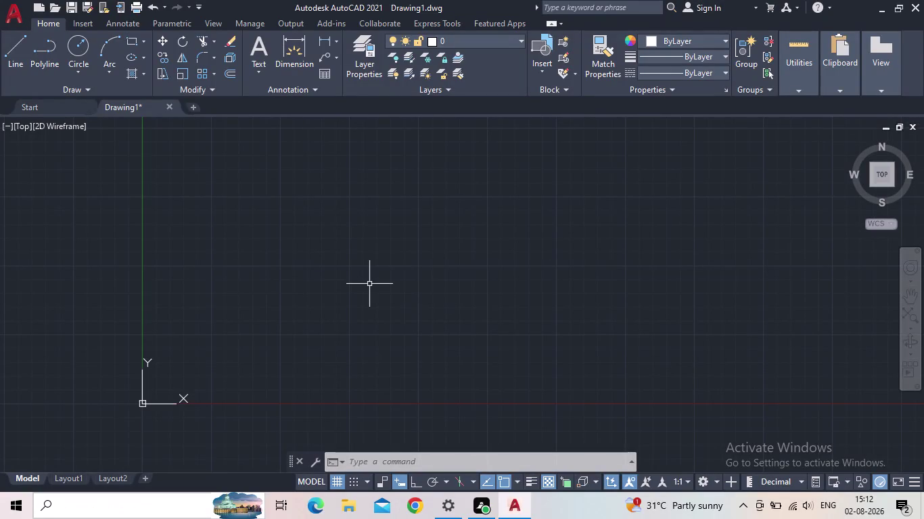
Place a vertical construction line using XL with the Ver option.
text(xl)
key(Return)
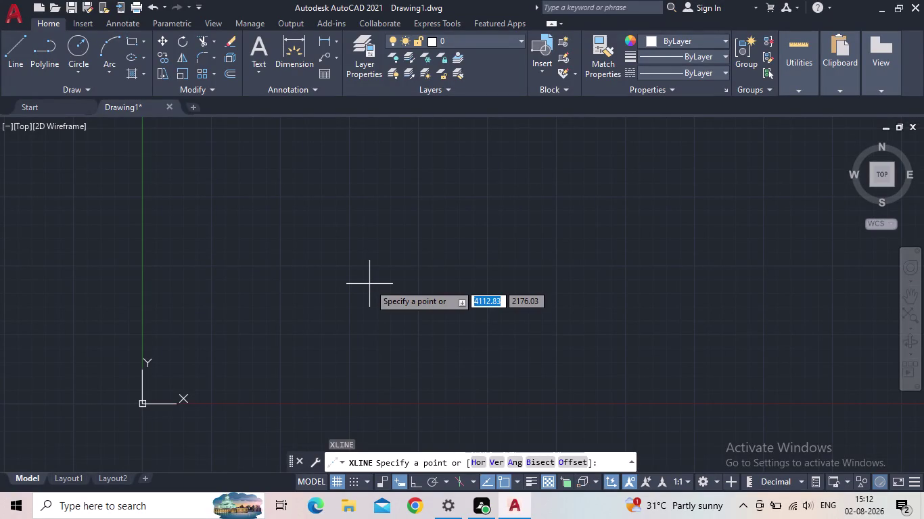
click(492, 461)
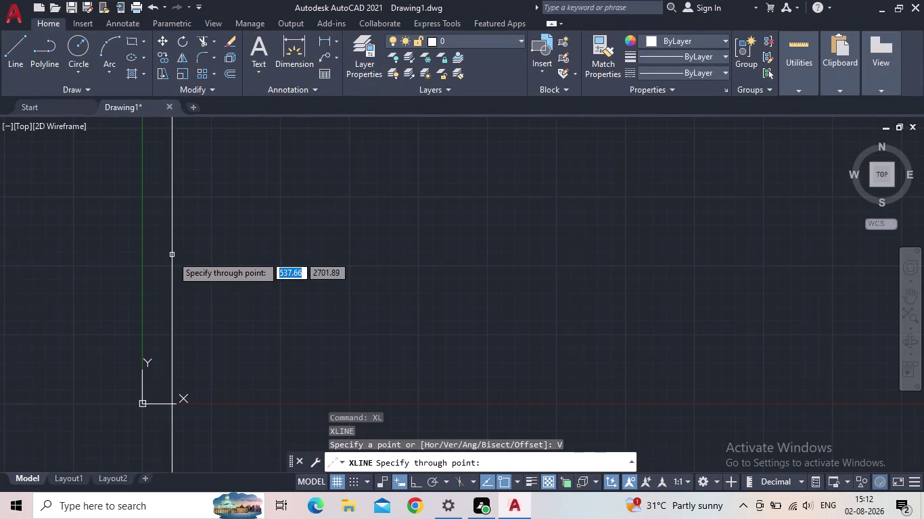
click(277, 251)
scroll(down, 3)
middle_drag(369, 284, 353, 273)
scroll(up, 3)
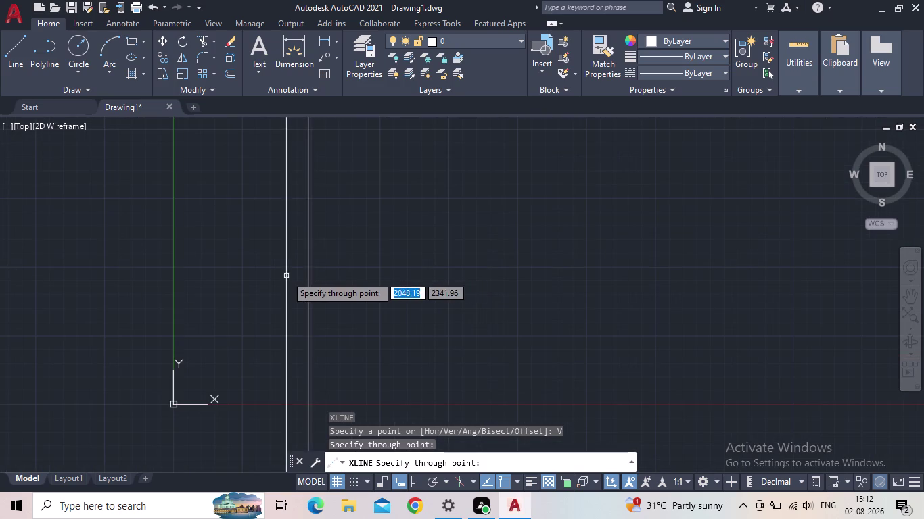
key(Escape)
middle_drag(339, 292, 284, 255)
scroll(up, 3)
middle_drag(268, 261, 274, 290)
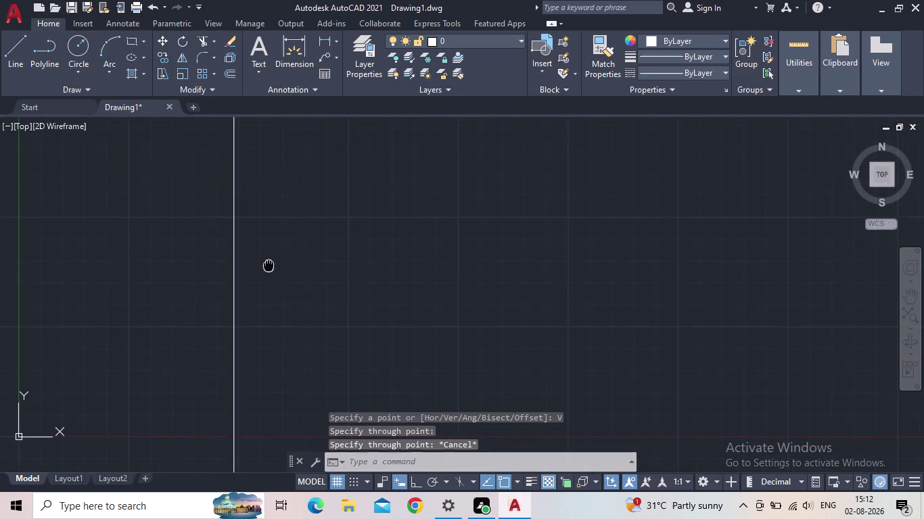
middle_drag(274, 290, 275, 300)
scroll(up, 3)
middle_drag(292, 267, 297, 281)
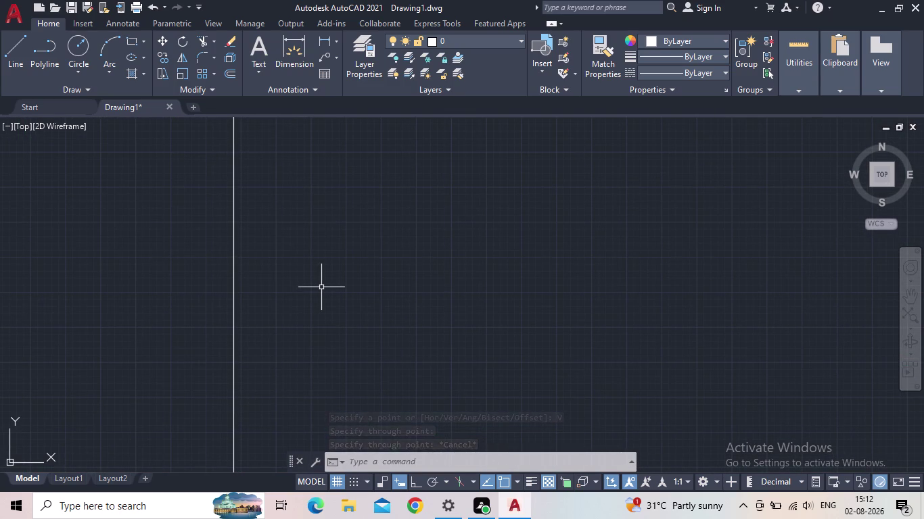
Offset the vertical line 0.30 to create its parallel wall copy.
text(0.30)
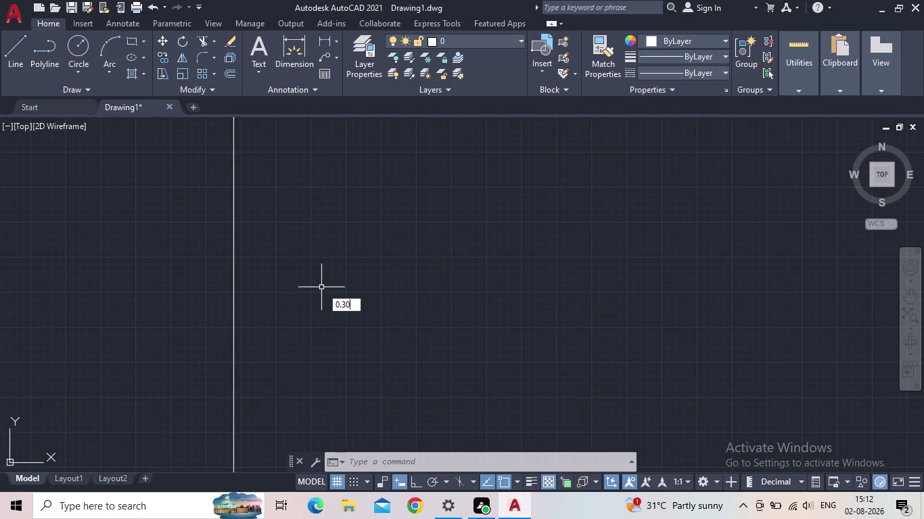
key(Return)
key(Escape)
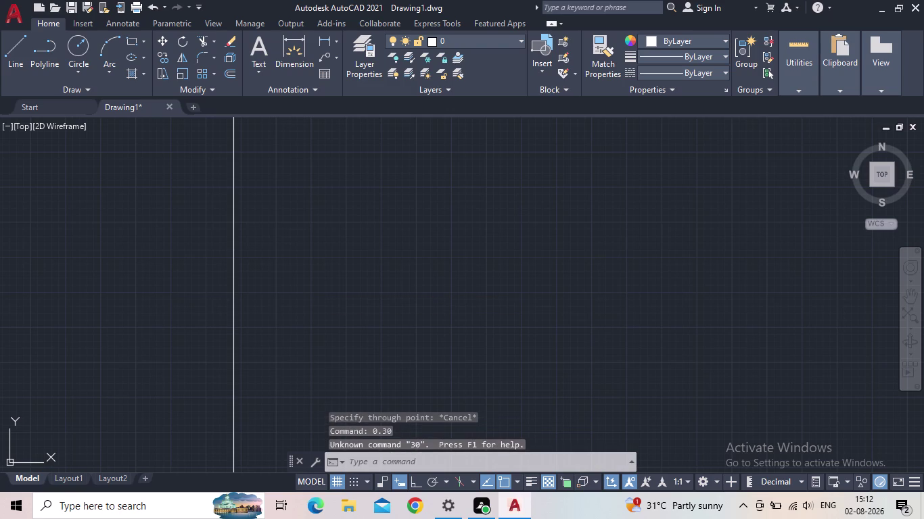
key(o)
key(Return)
text(0.30)
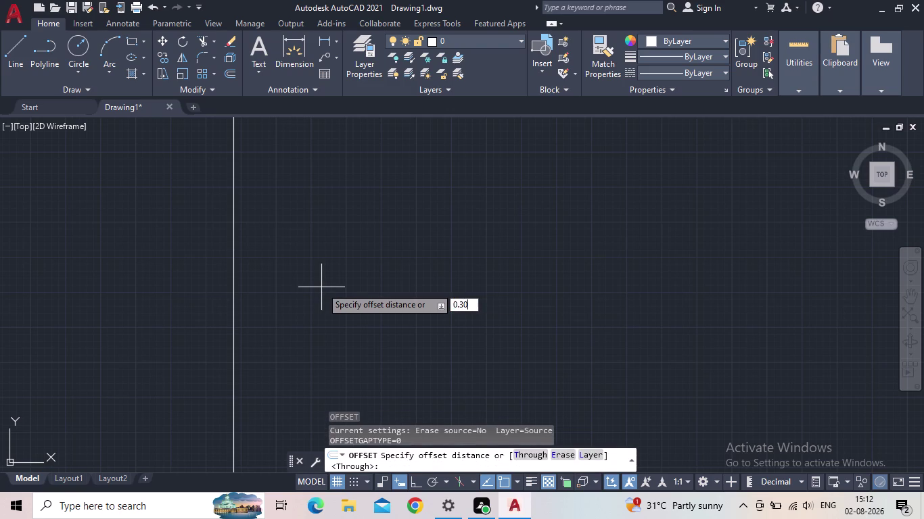
key(Return)
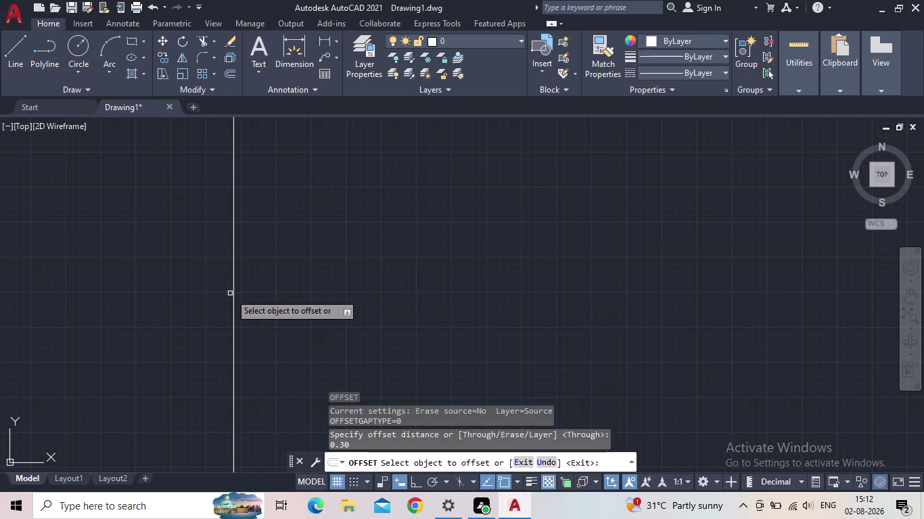
click(237, 291)
click(235, 292)
click(288, 276)
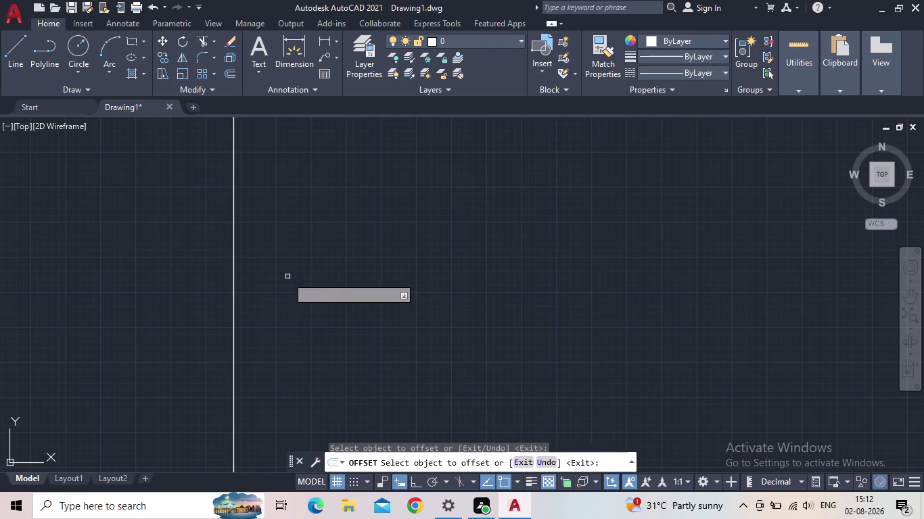
scroll(up, 3)
scroll(up, 3)
scroll(up, 3)
scroll(up, 3)
middle_drag(317, 312, 301, 214)
scroll(up, 3)
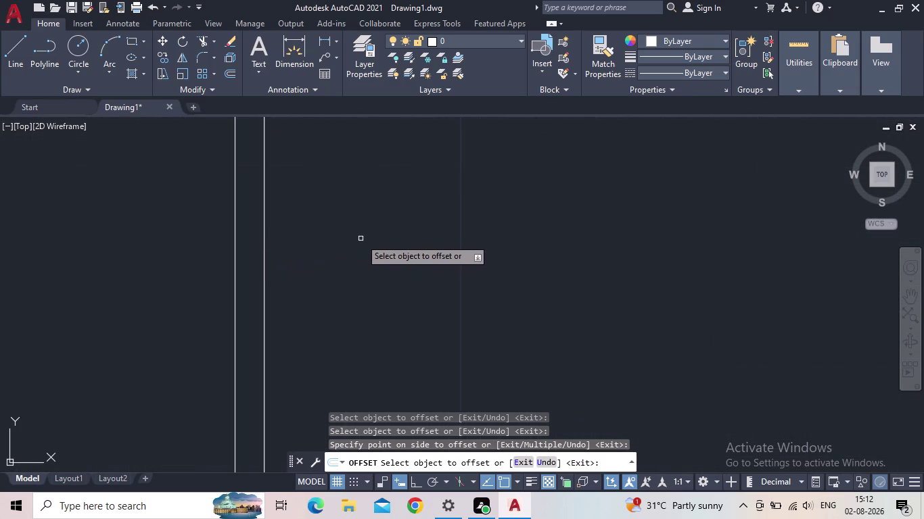
middle_click(434, 233)
scroll(down, 3)
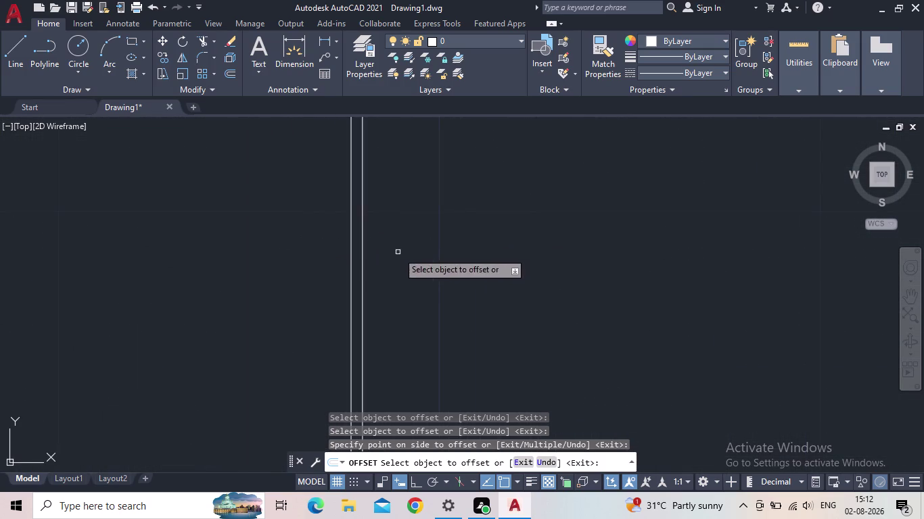
middle_drag(398, 253, 305, 251)
scroll(down, 3)
middle_drag(307, 254, 243, 241)
key(Escape)
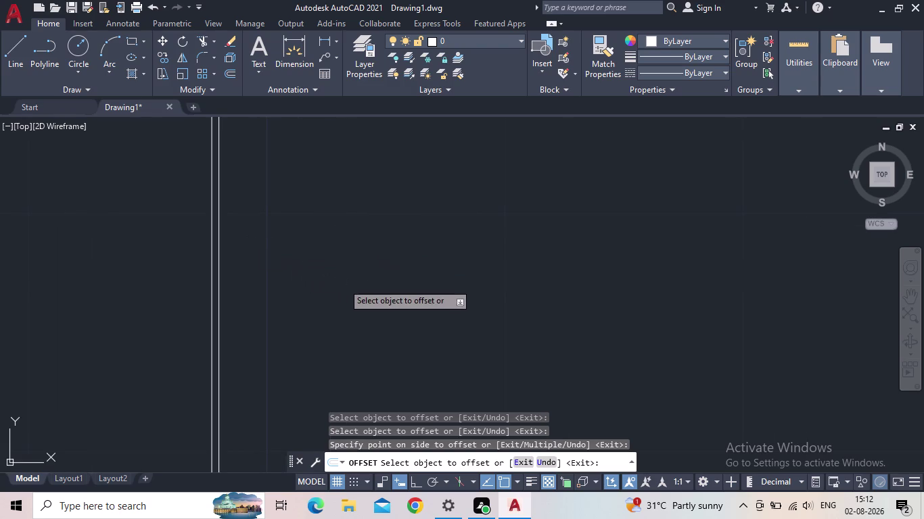
Place a horizontal construction line using XL with the Hor option.
text(xl)
key(Return)
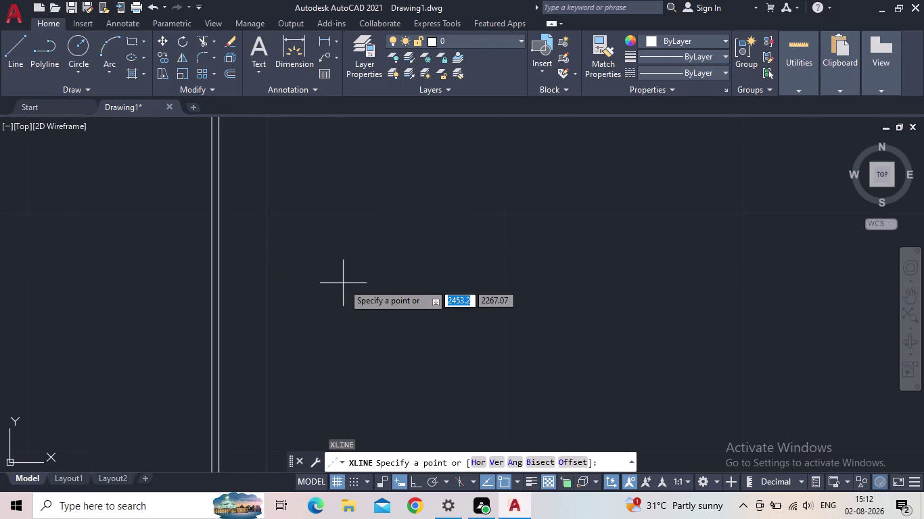
click(474, 459)
click(222, 336)
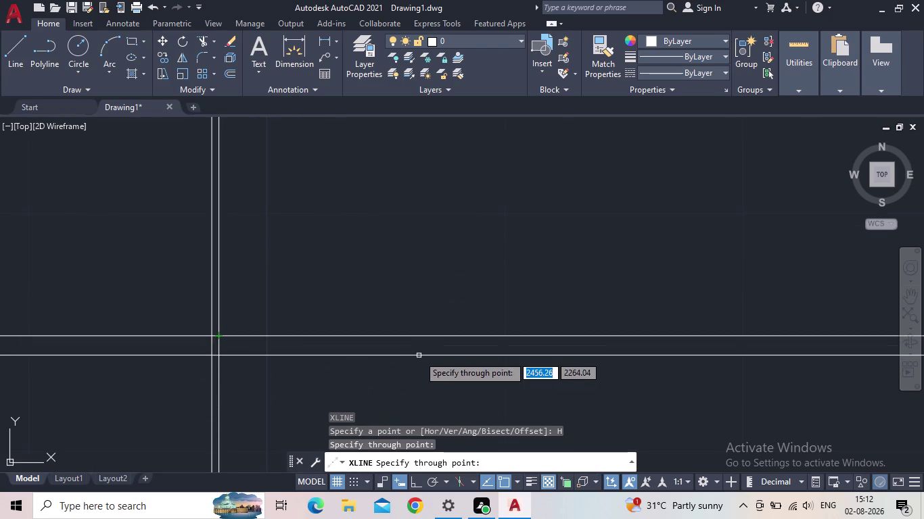
key(Escape)
Offset the horizontal line 0.30 to form a double horizontal wall.
key(o)
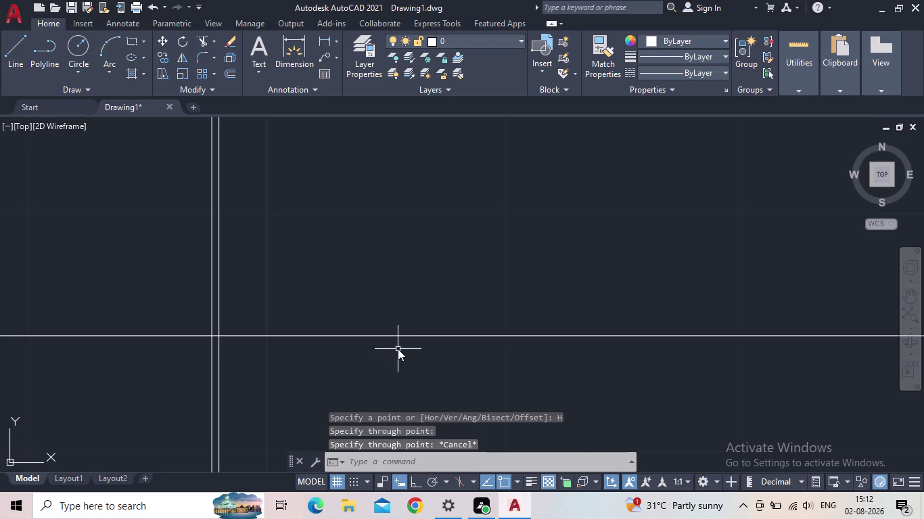
key(Return)
text(0.)
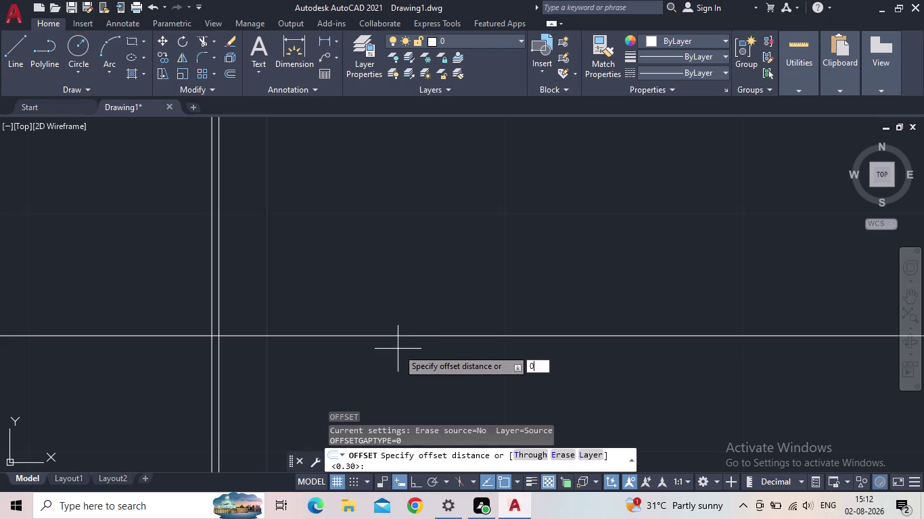
text(30)
key(Return)
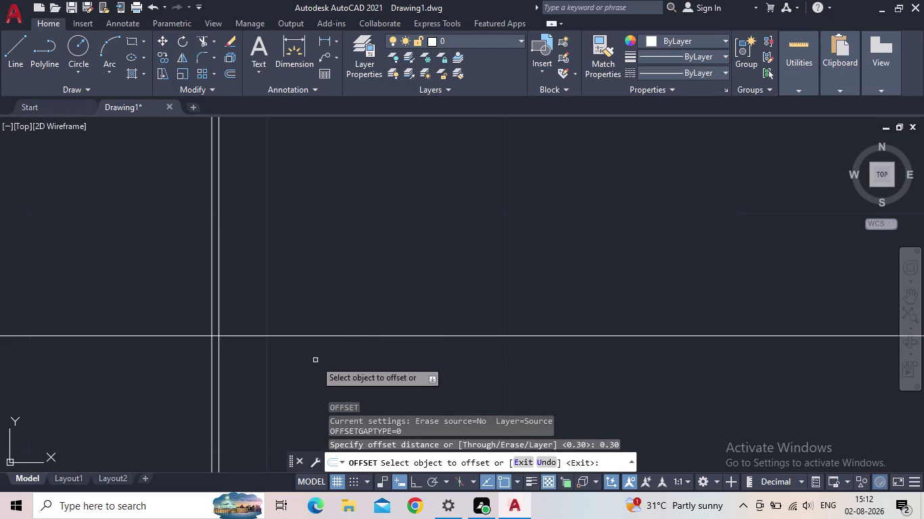
click(292, 337)
click(303, 293)
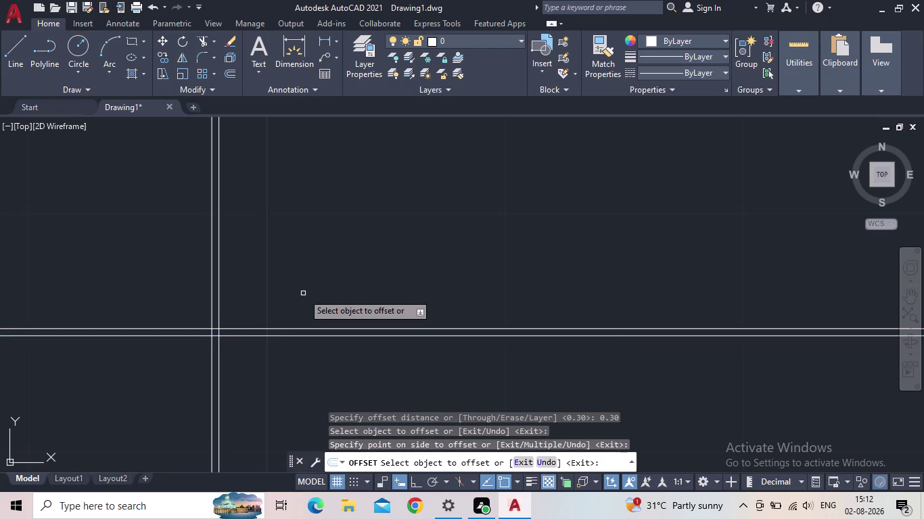
key(Escape)
middle_click(315, 300)
Trim the overhanging ends of the crossing double lines with a fence drag.
key(t)
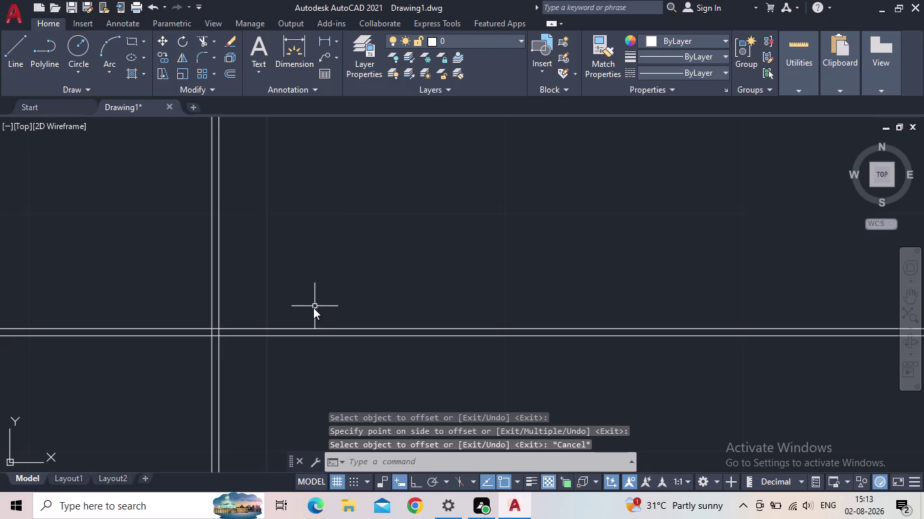
key(r)
key(space)
drag(257, 414, 137, 305)
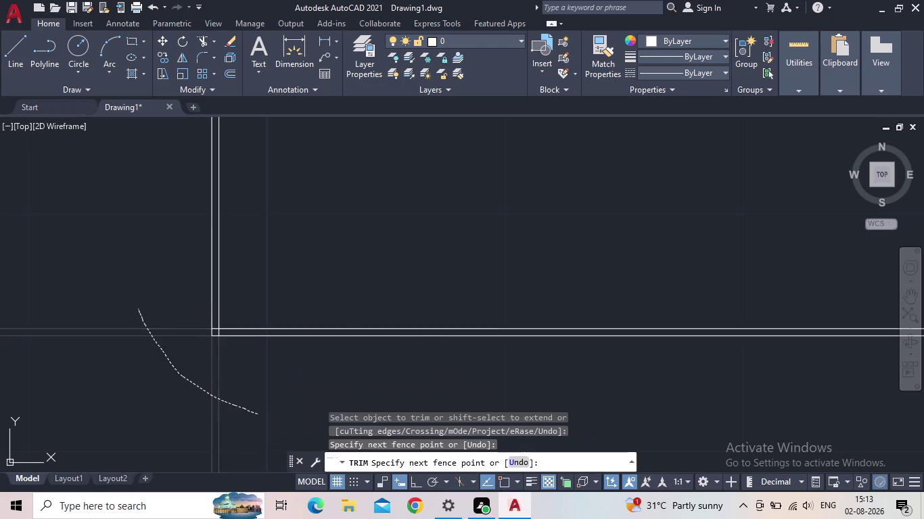
scroll(down, 3)
middle_drag(173, 333, 137, 394)
key(Escape)
scroll(up, 3)
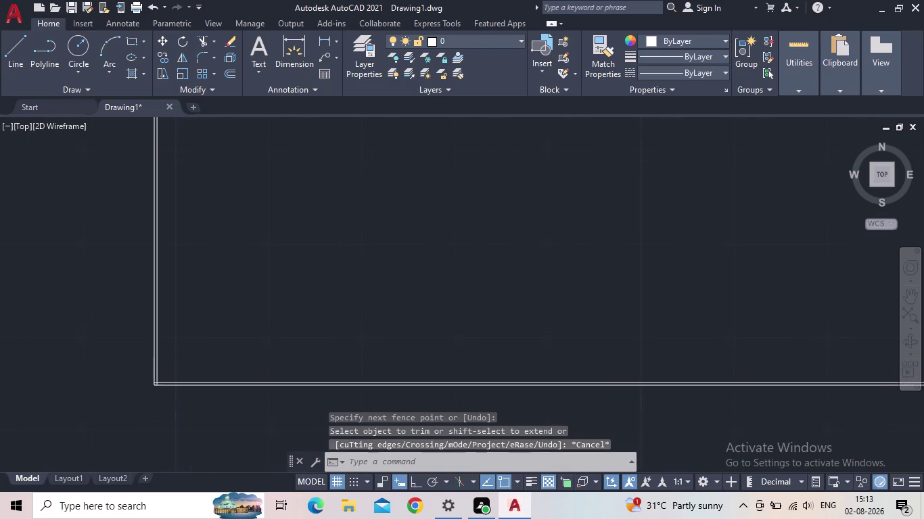
scroll(up, 3)
scroll(up, 3)
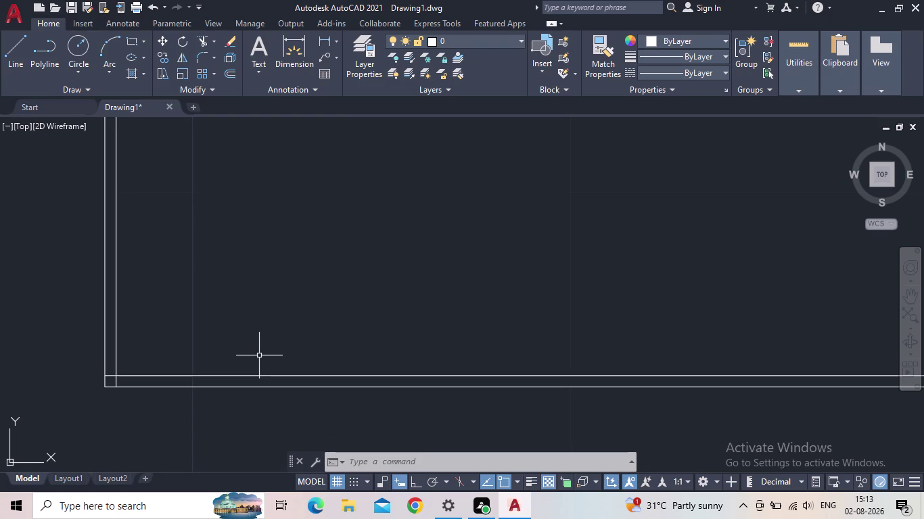
Offset the inner vertical wall line 3 units to the right.
middle_drag(147, 331, 130, 339)
key(o)
key(Return)
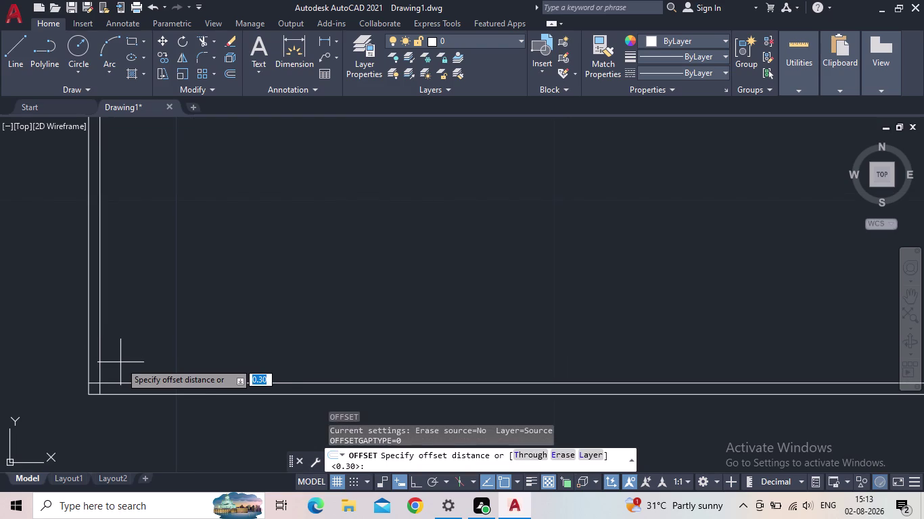
key(3)
key(Return)
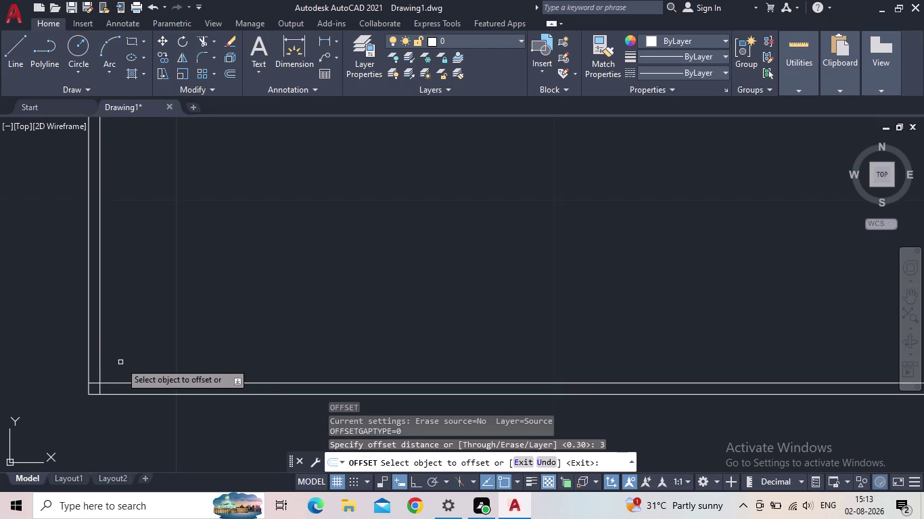
click(101, 347)
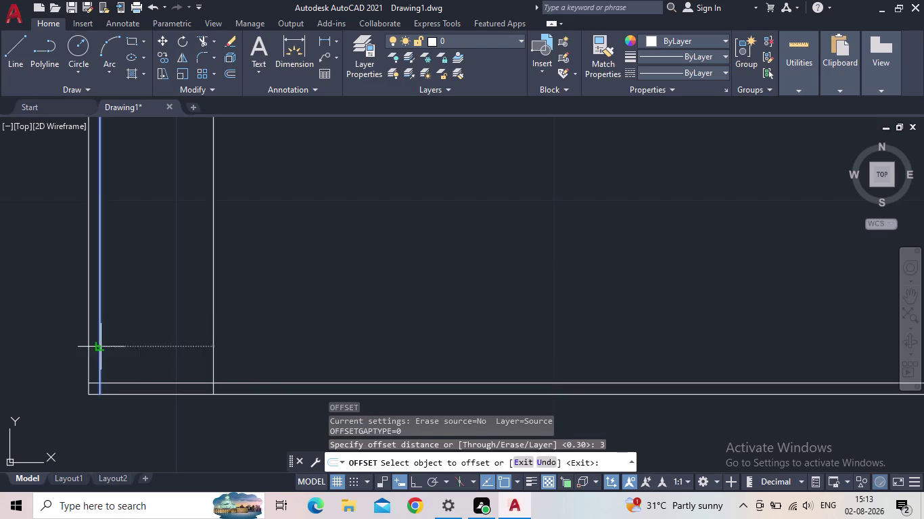
click(260, 341)
key(Escape)
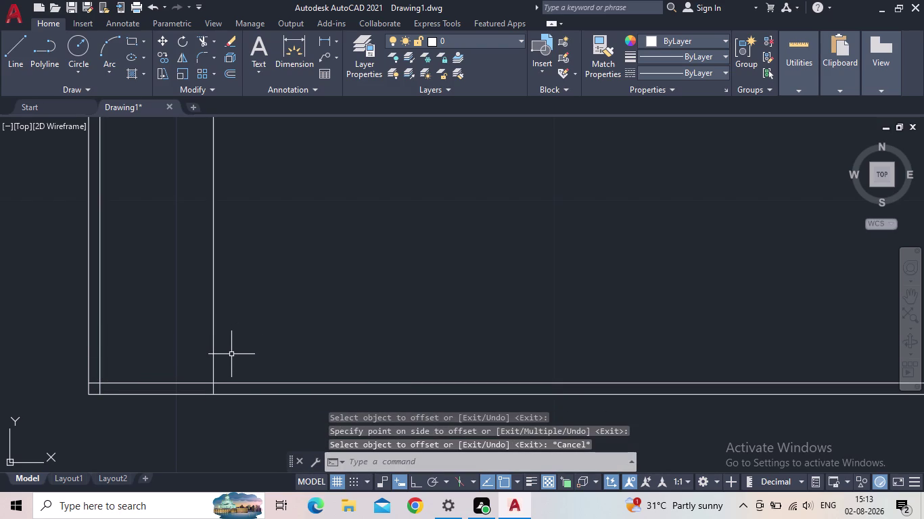
Offset the new vertical line 0.20 to the right to form a thin partition.
key(o)
key(Return)
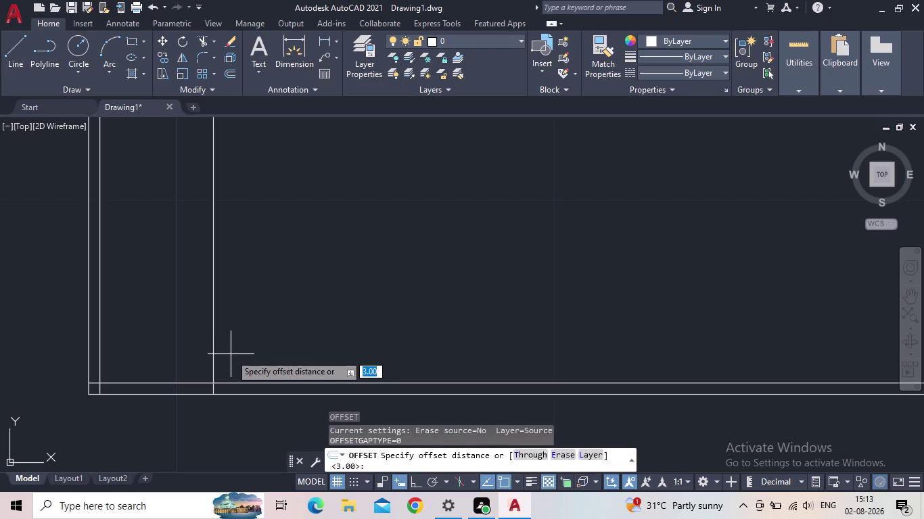
text(0.20)
key(Return)
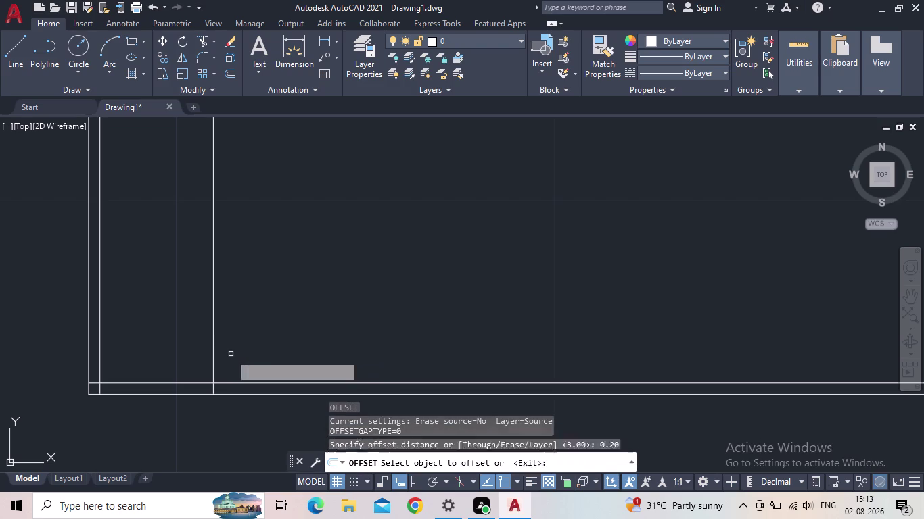
click(214, 337)
click(246, 333)
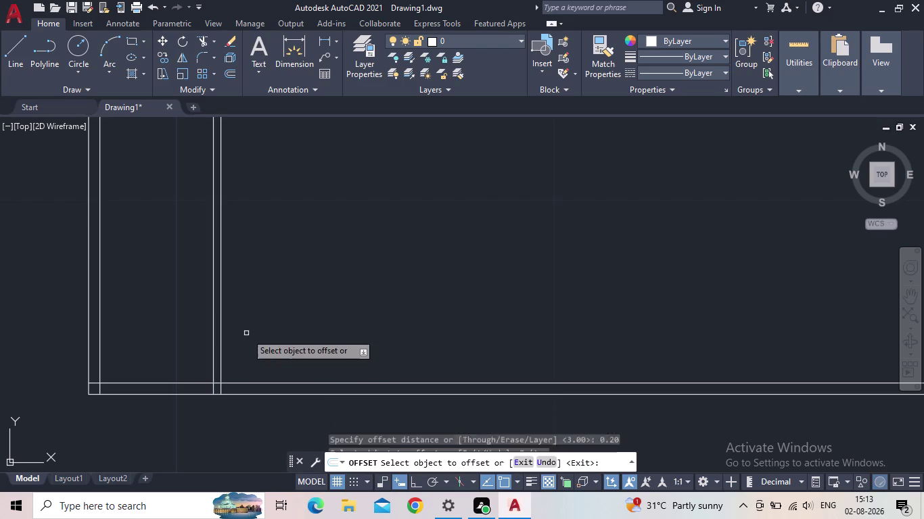
key(Escape)
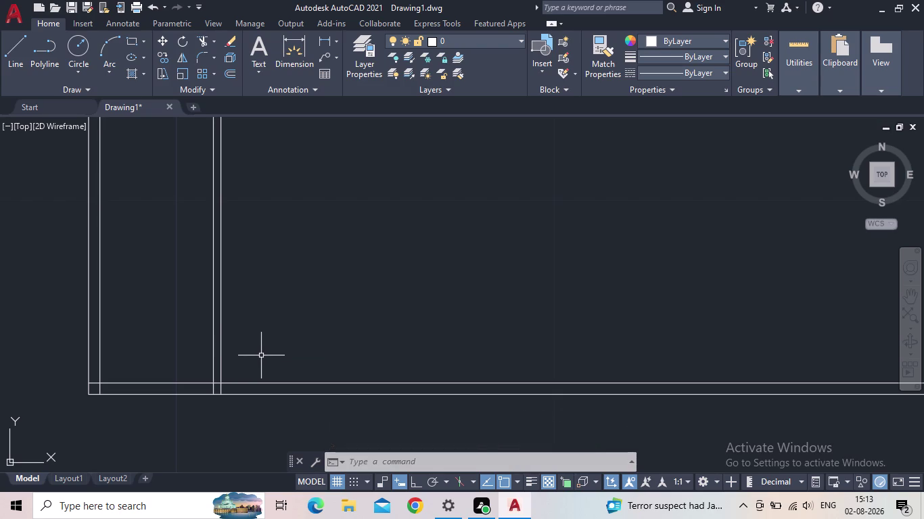
Click near the thin partition and restart OFFSET, awaiting a new distance.
double_click(261, 356)
click(266, 353)
key(o)
key(Return)
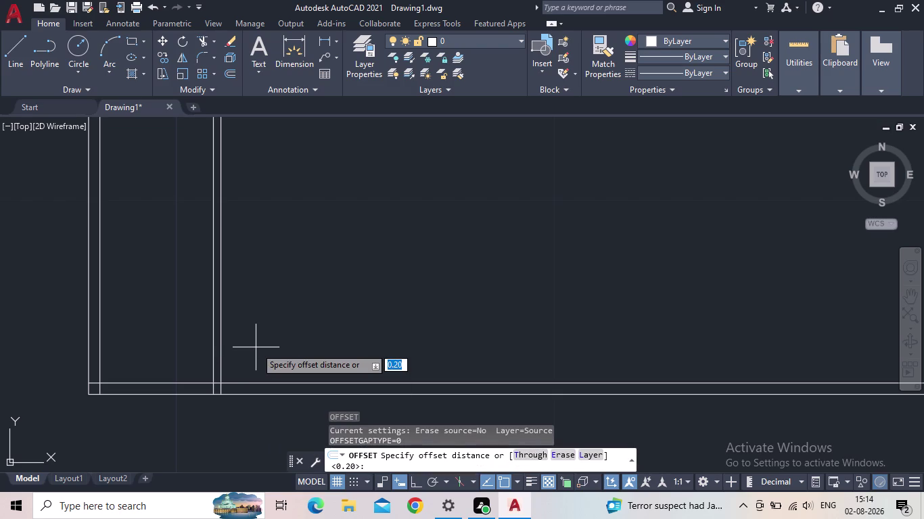
Offset a wall line 2.2 to the right, then copy that line 0.20 further right.
text(2.2)
key(Return)
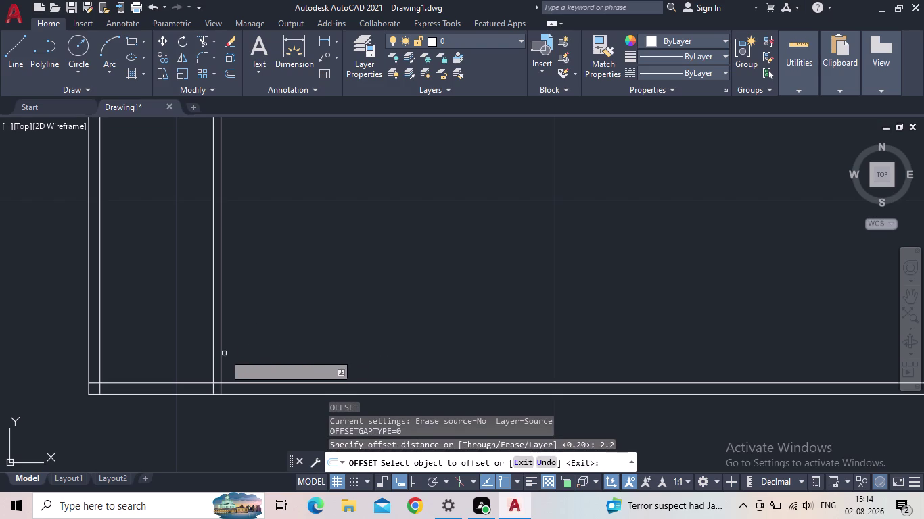
click(221, 351)
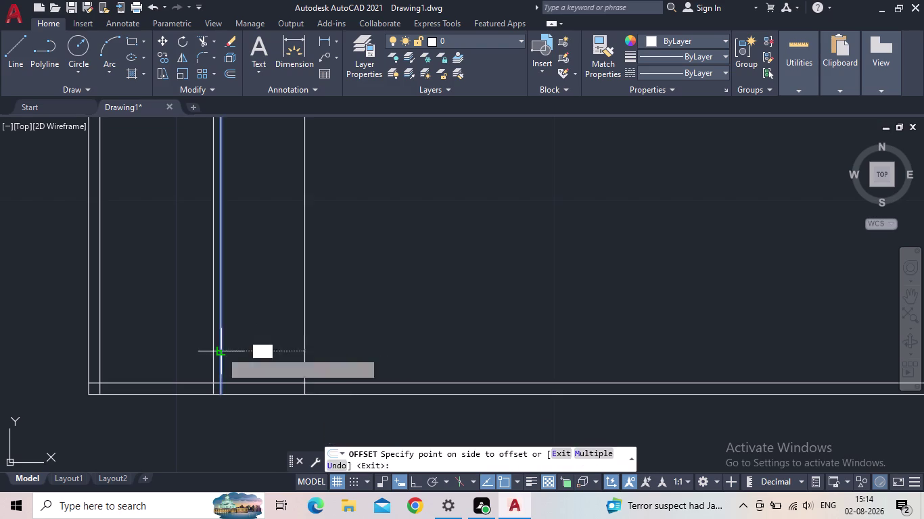
click(331, 332)
key(Escape)
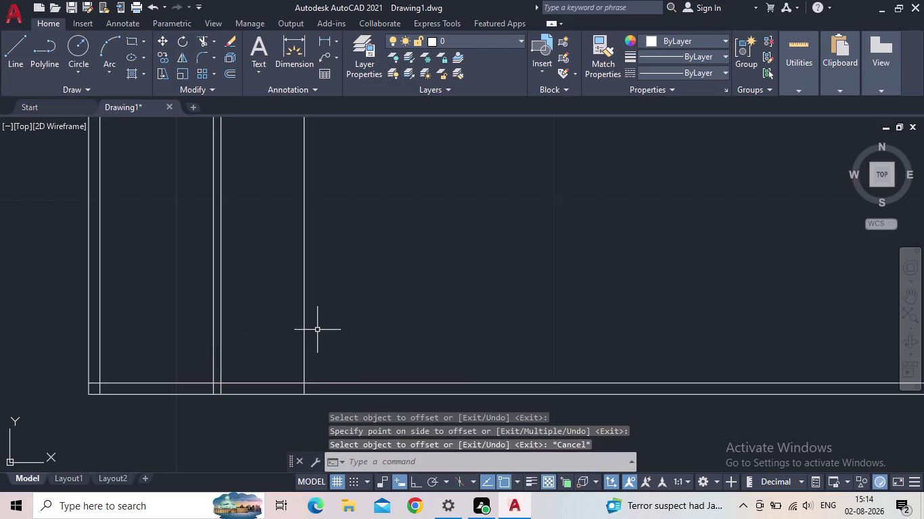
text(o 0.20)
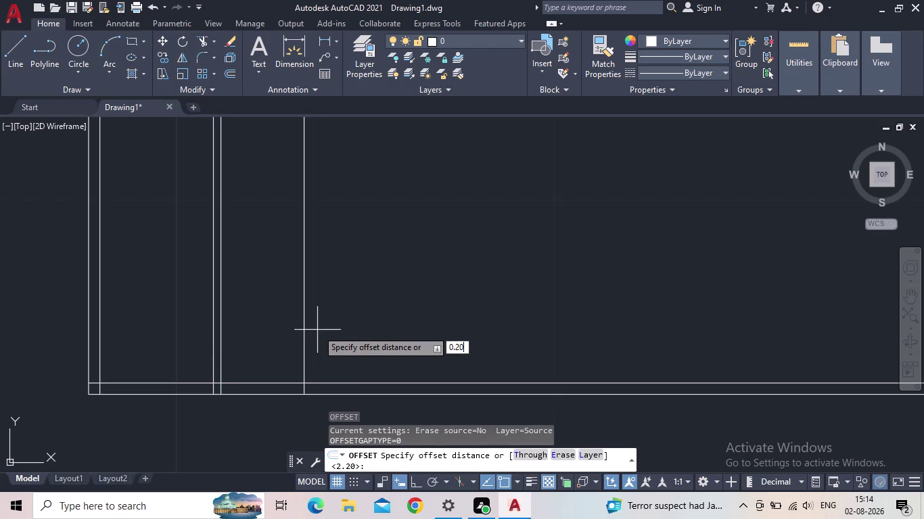
key(Return)
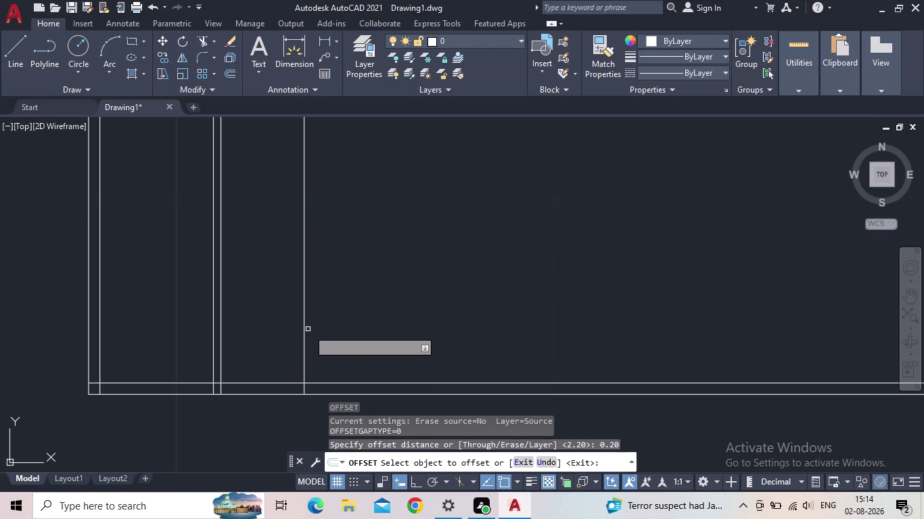
click(304, 330)
click(378, 321)
click(363, 324)
key(Escape)
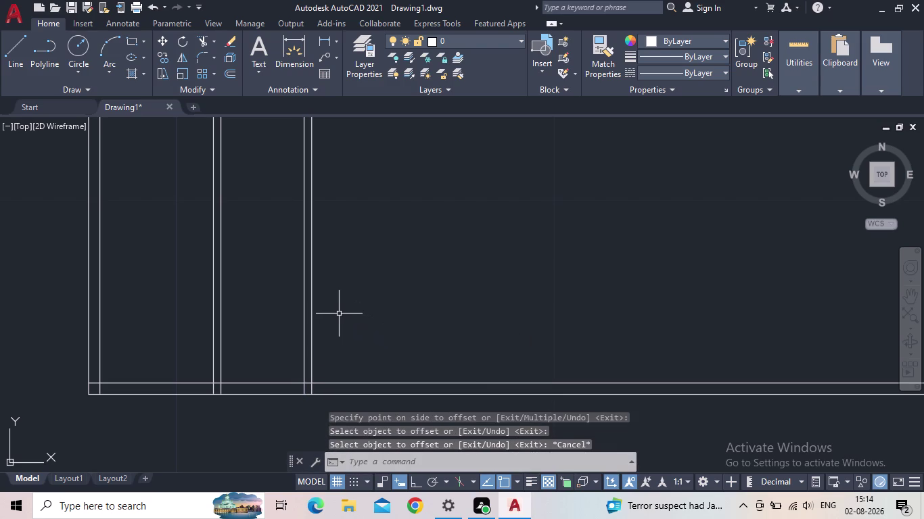
Offset the right wall line 4.00 further to the right.
scroll(up, 3)
key(o)
key(Return)
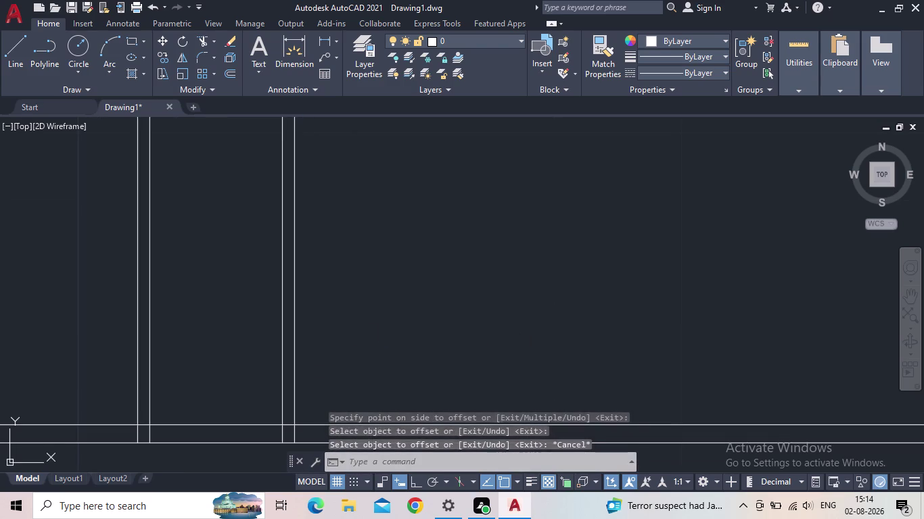
key(4)
key(Return)
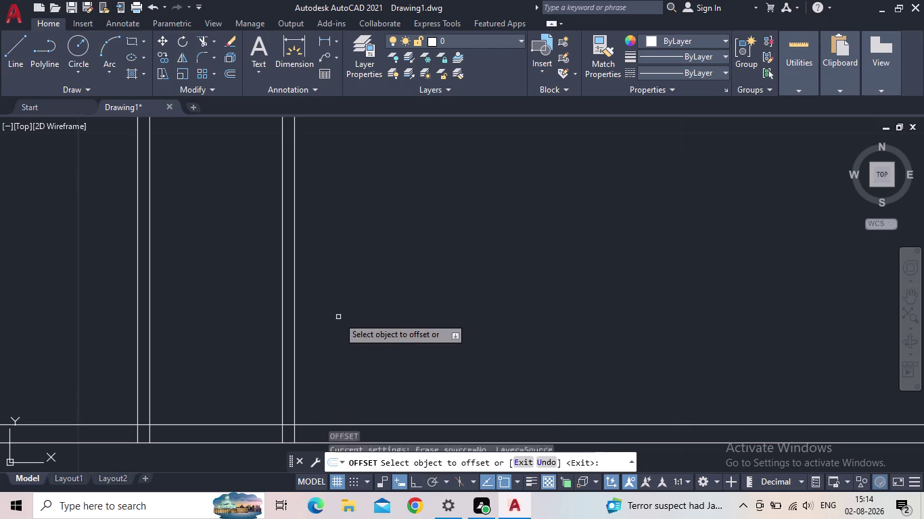
double_click(295, 327)
drag(404, 331, 416, 330)
drag(429, 331, 445, 330)
click(446, 329)
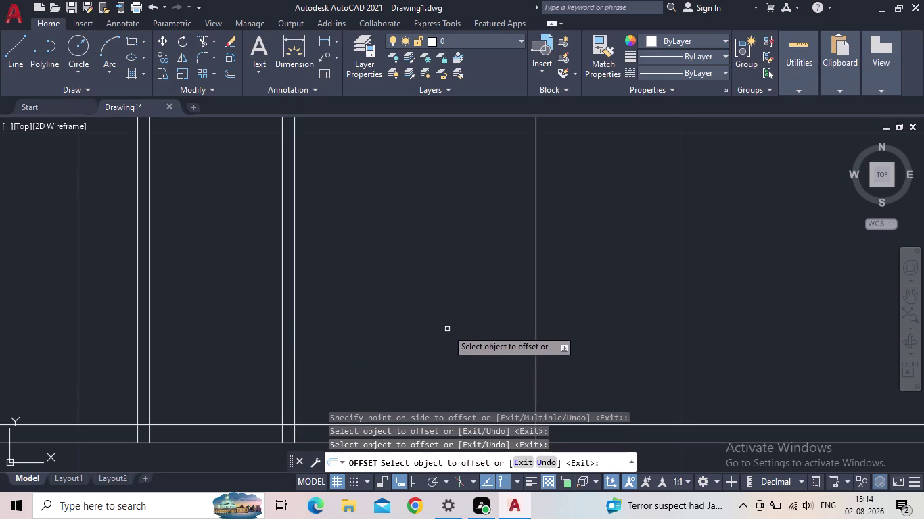
key(Escape)
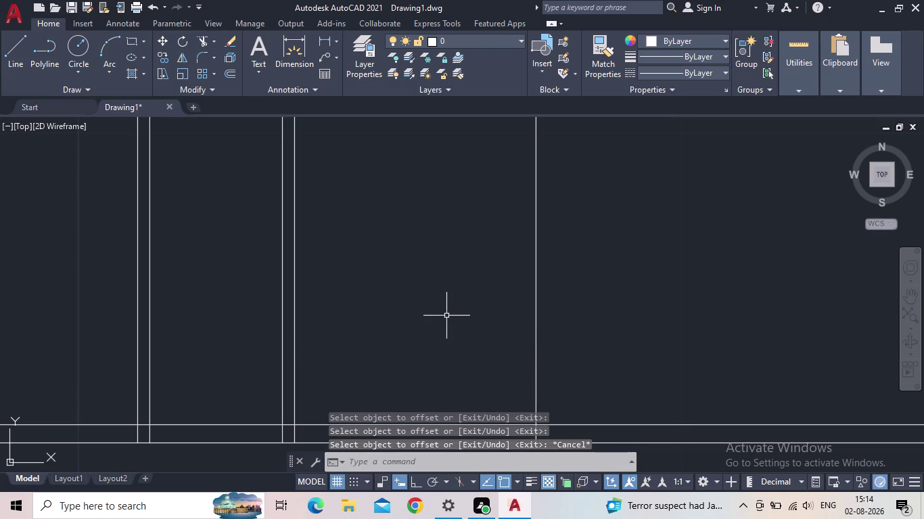
Copy the rightmost vertical line 0.30 to its right for a double wall.
key(o)
key(Return)
text(0)
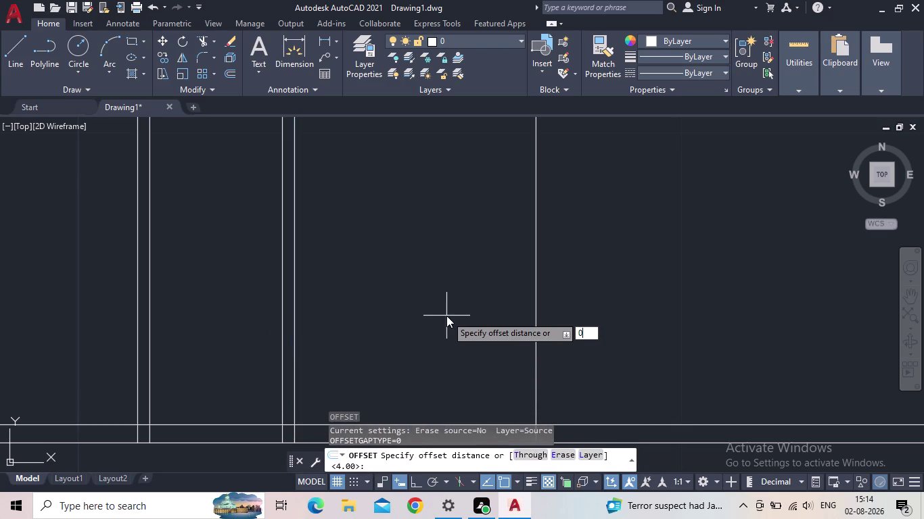
text(.30)
key(Return)
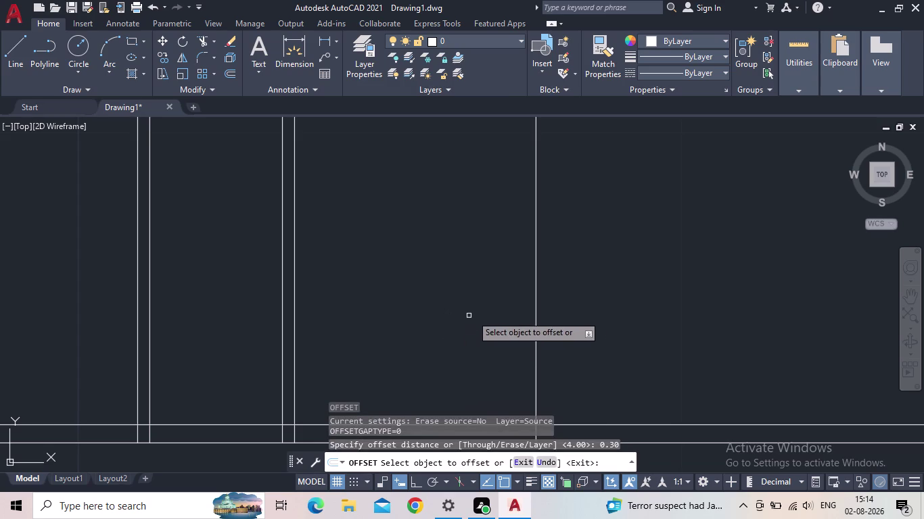
click(535, 304)
click(590, 297)
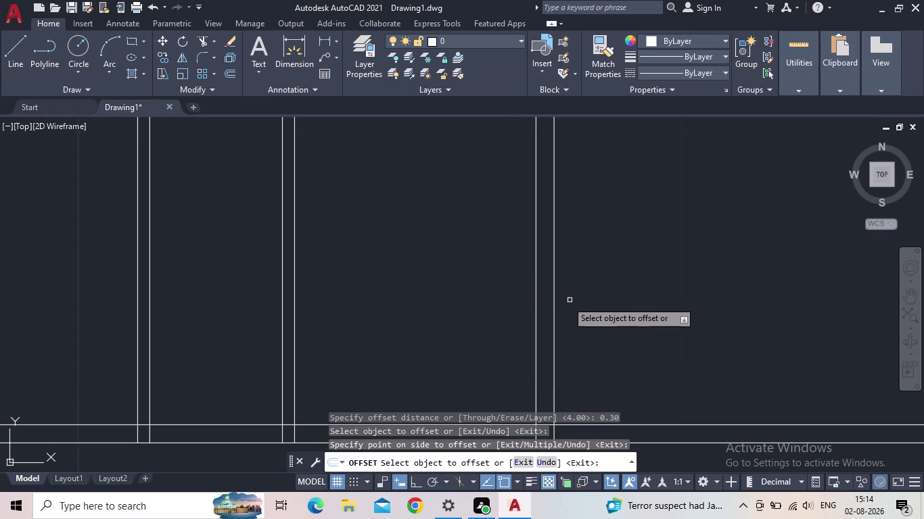
scroll(down, 3)
key(Escape)
Pan to bring the bottom wall into view and begin another offset.
middle_drag(484, 321, 498, 361)
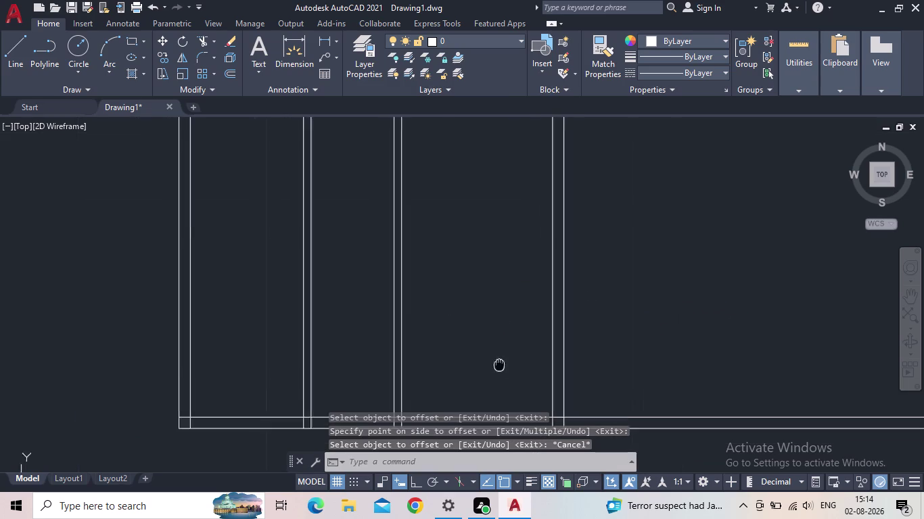
middle_drag(497, 361, 502, 372)
scroll(down, 3)
middle_drag(501, 374, 461, 318)
scroll(up, 3)
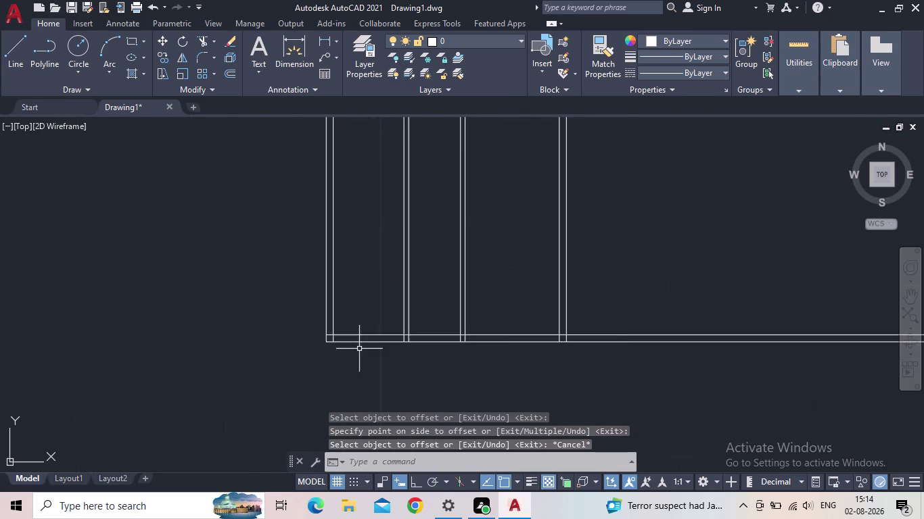
scroll(up, 3)
middle_drag(367, 329, 347, 391)
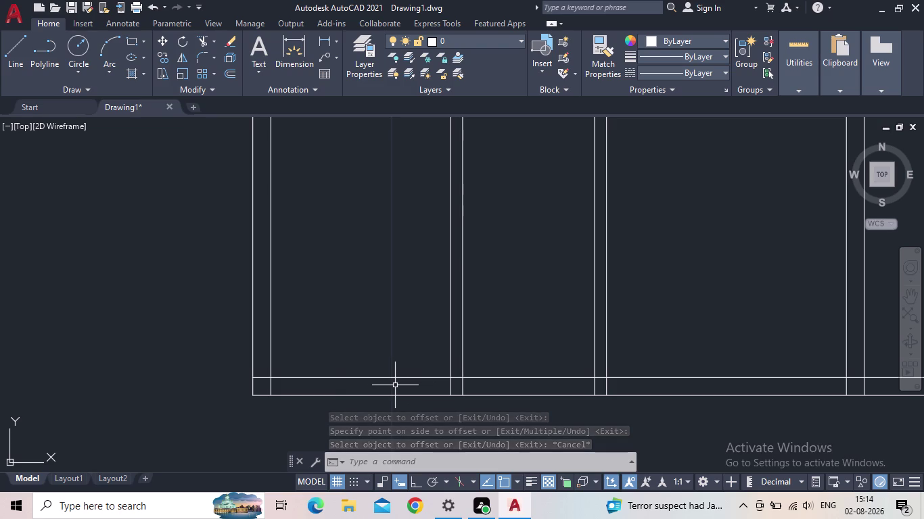
key(o)
key(Return)
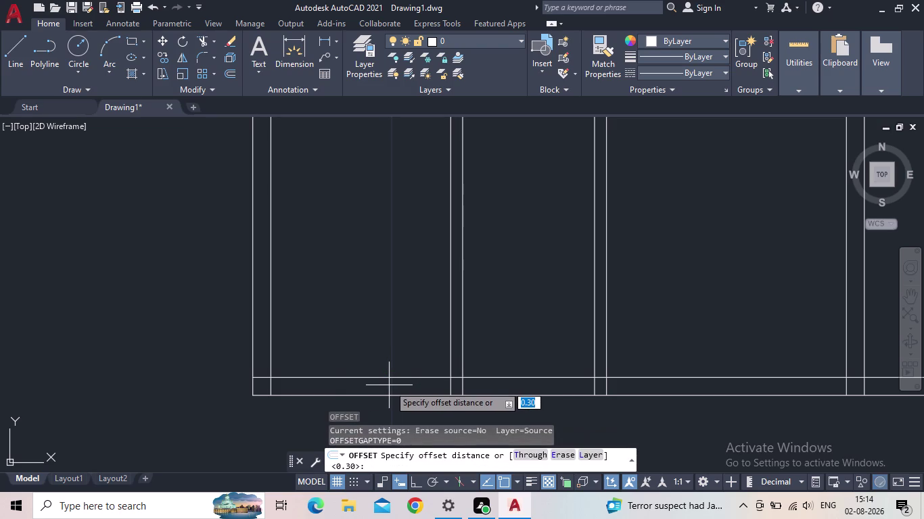
Offset the bottom horizontal wall line 4.5 upward.
key(4)
text(.5)
key(Return)
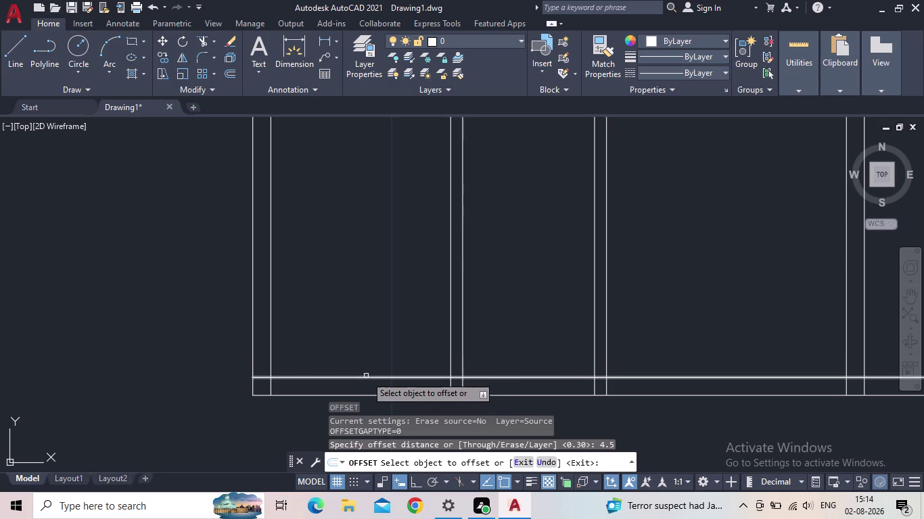
click(365, 376)
click(366, 271)
middle_drag(363, 280, 373, 374)
scroll(down, 3)
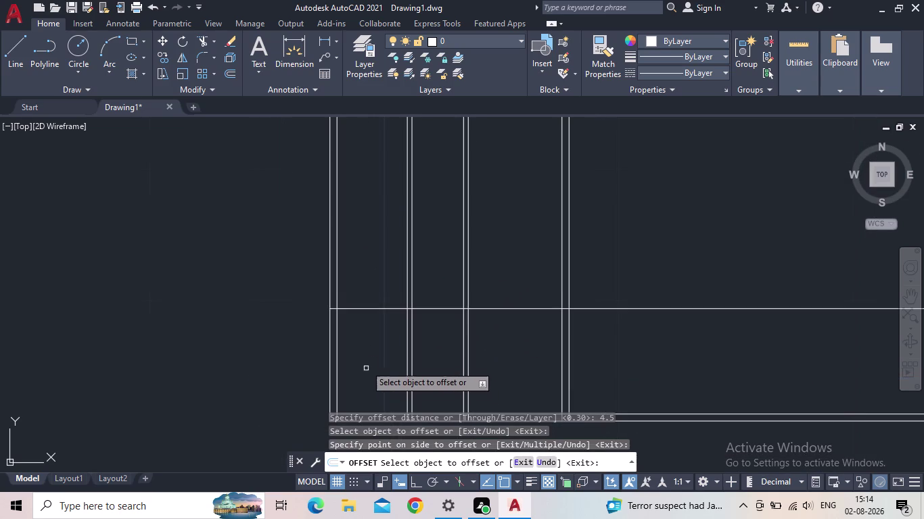
key(Escape)
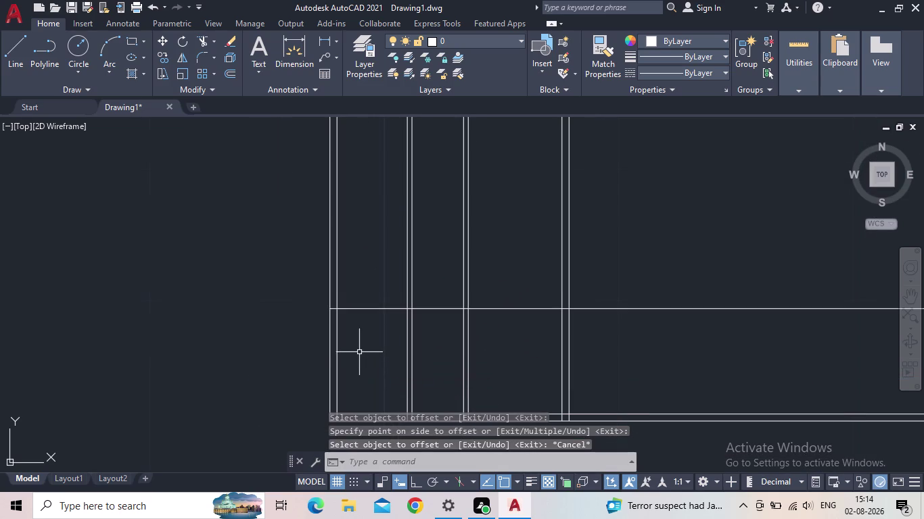
Copy the new horizontal line 0.20 above it to form a thin wall.
key(o)
key(Return)
text(0.20)
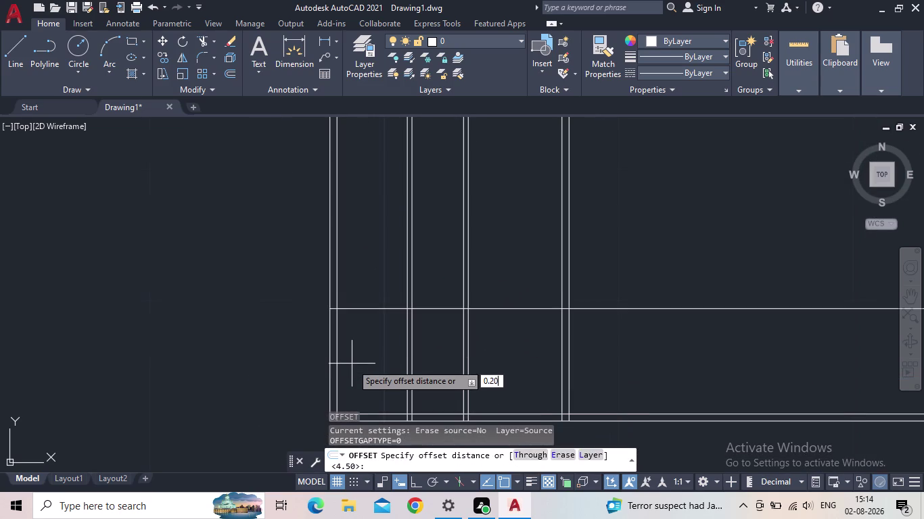
key(Return)
click(361, 309)
click(351, 276)
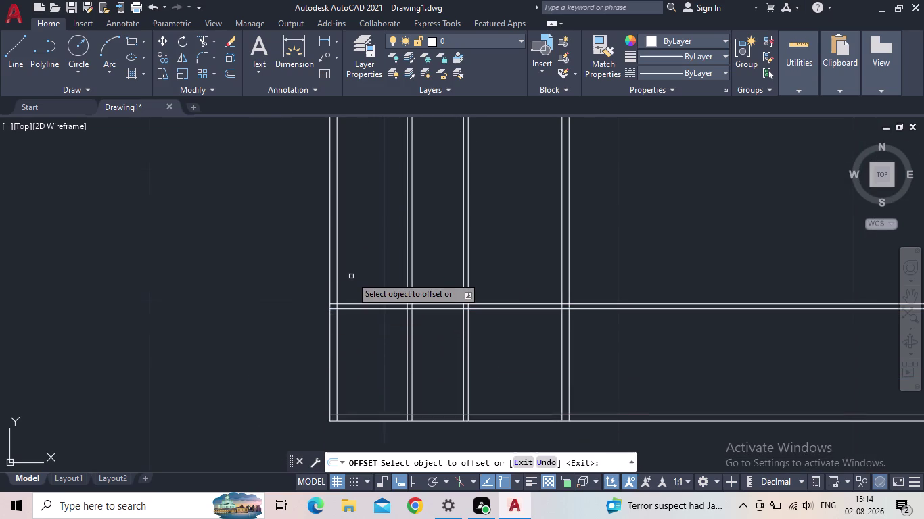
key(Escape)
Pan to the plan's left end and start a linear dimension.
middle_drag(346, 344, 285, 279)
scroll(down, 3)
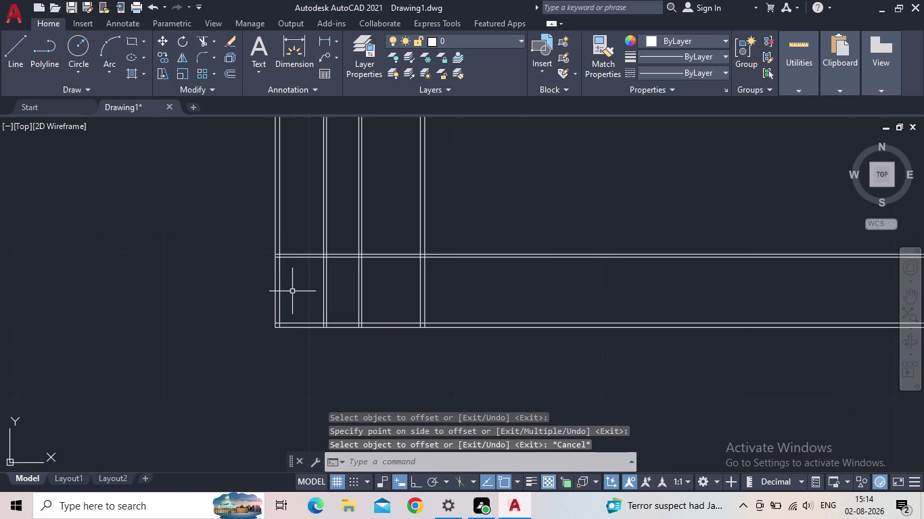
scroll(up, 3)
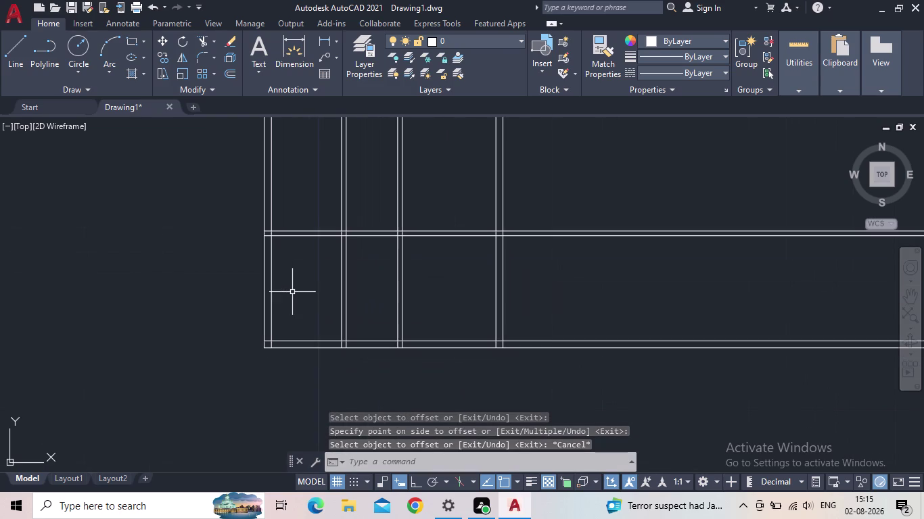
click(329, 36)
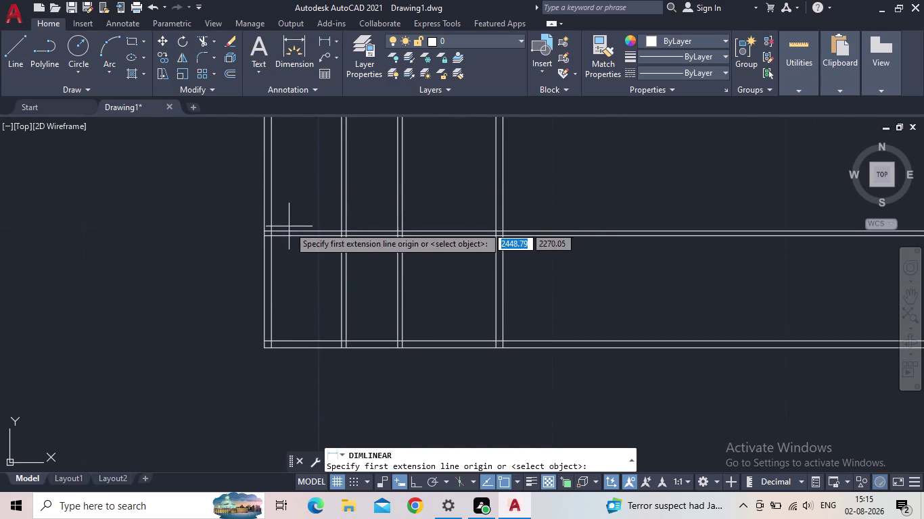
Dimension the wall thickness between both wall lines as 4,5, placed left of the wall.
drag(272, 236, 272, 244)
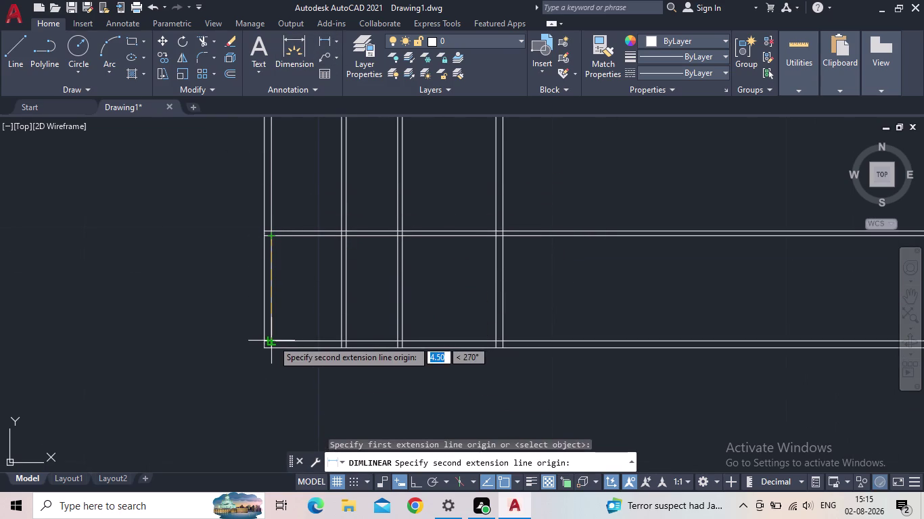
click(272, 340)
scroll(up, 3)
scroll(down, 3)
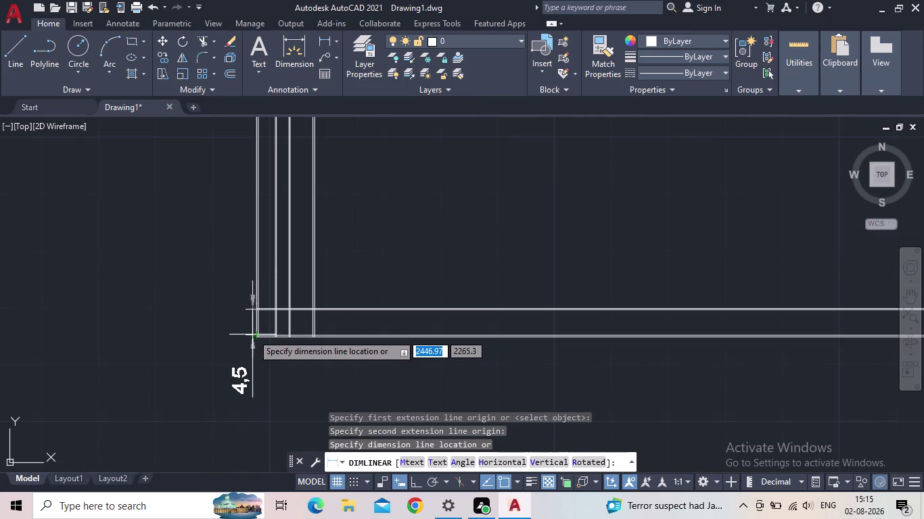
scroll(up, 3)
middle_drag(249, 331, 311, 245)
scroll(up, 3)
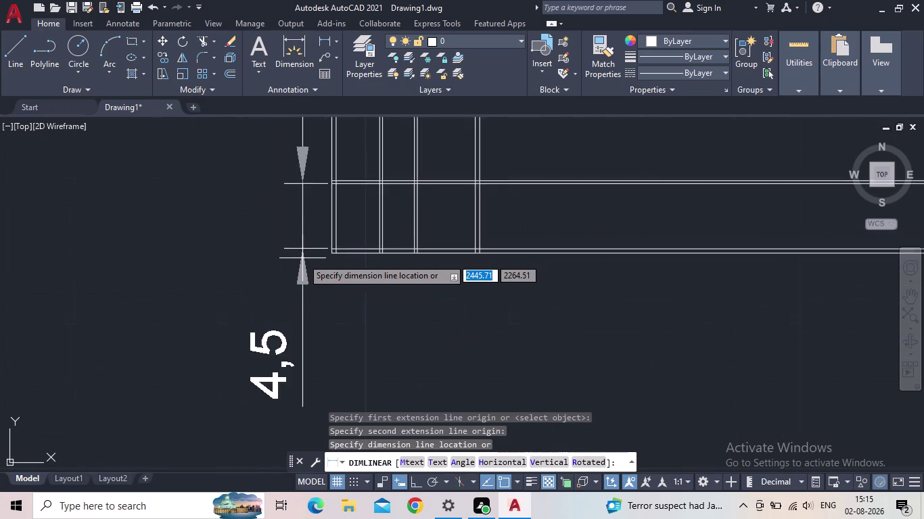
scroll(up, 3)
scroll(down, 3)
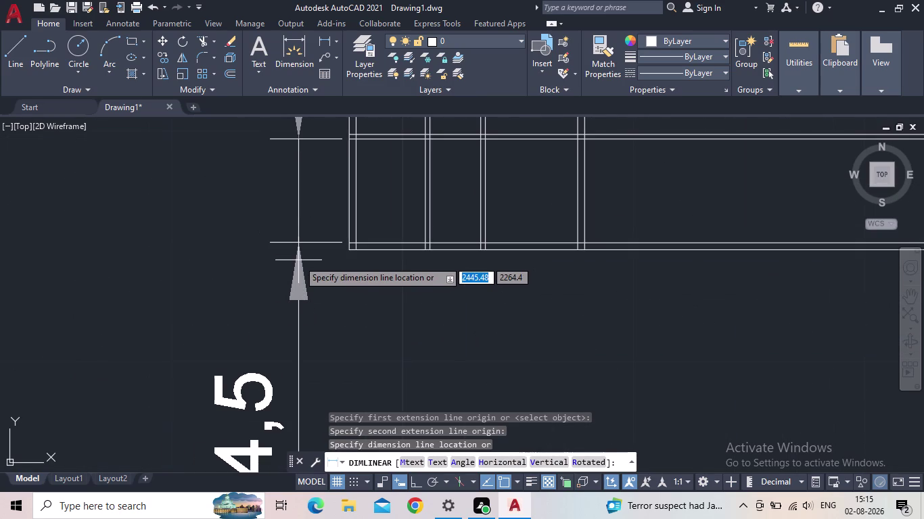
scroll(down, 3)
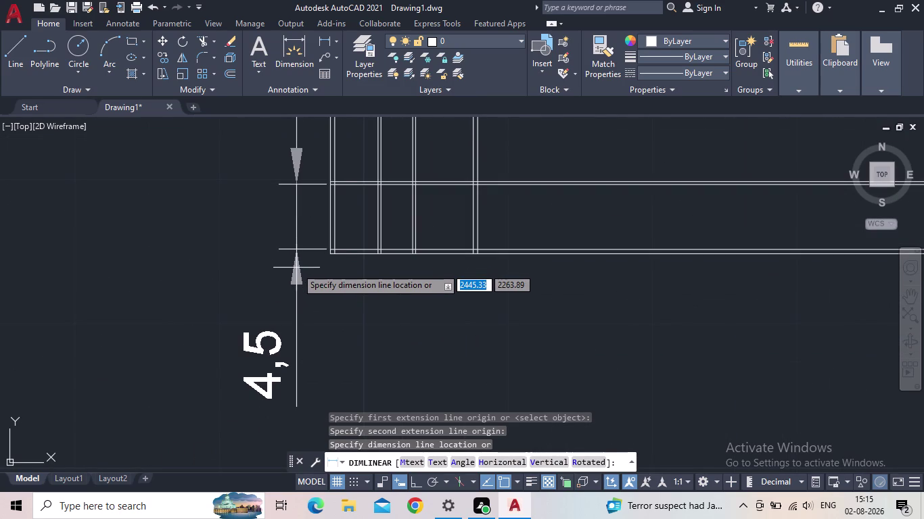
scroll(down, 3)
middle_click(296, 268)
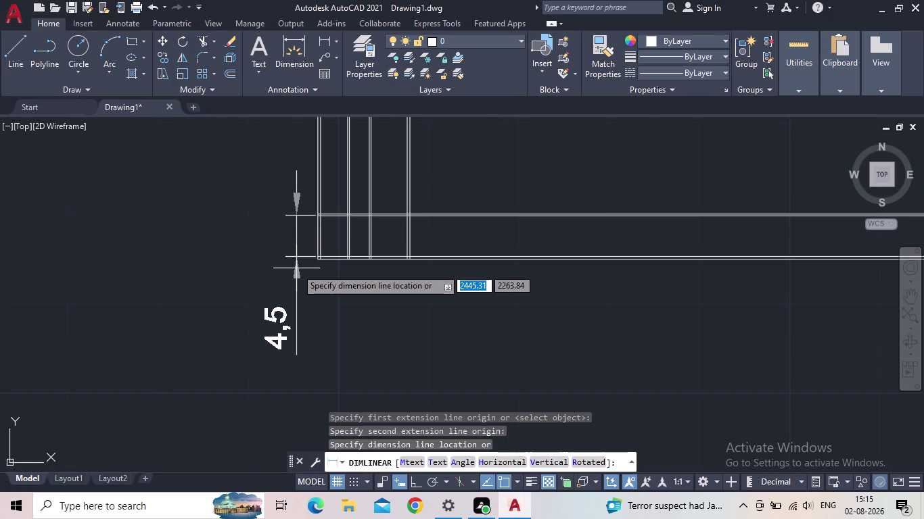
click(296, 269)
Inspect the 4,5 dimension text without changes and call up DIMSTYLE with D.
scroll(up, 3)
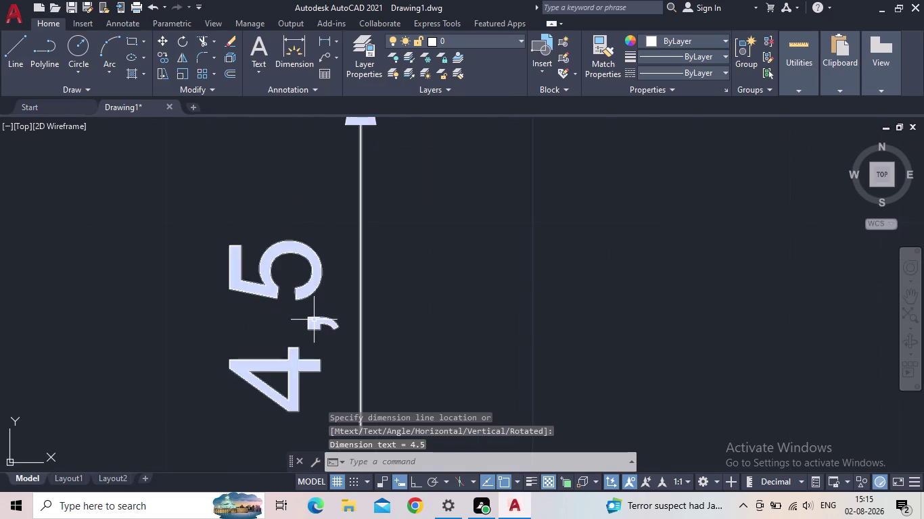
click(314, 321)
click(276, 339)
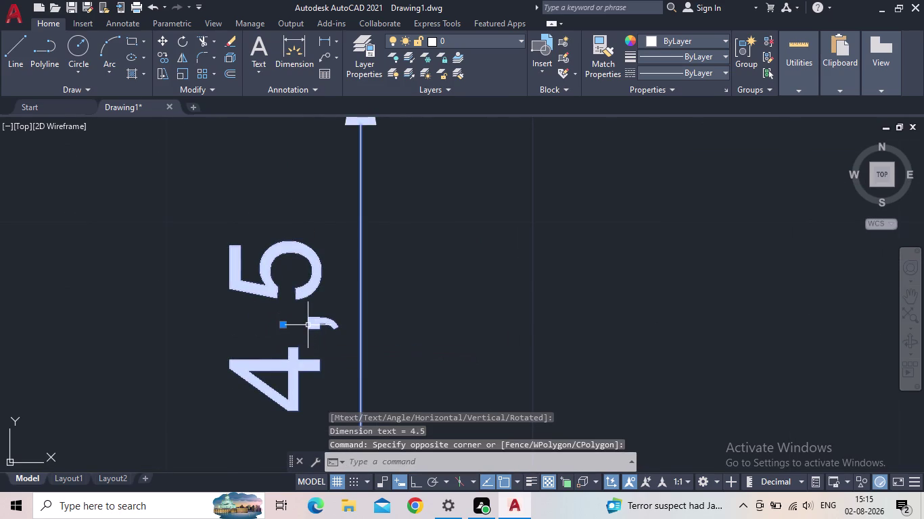
double_click(307, 325)
key(Escape)
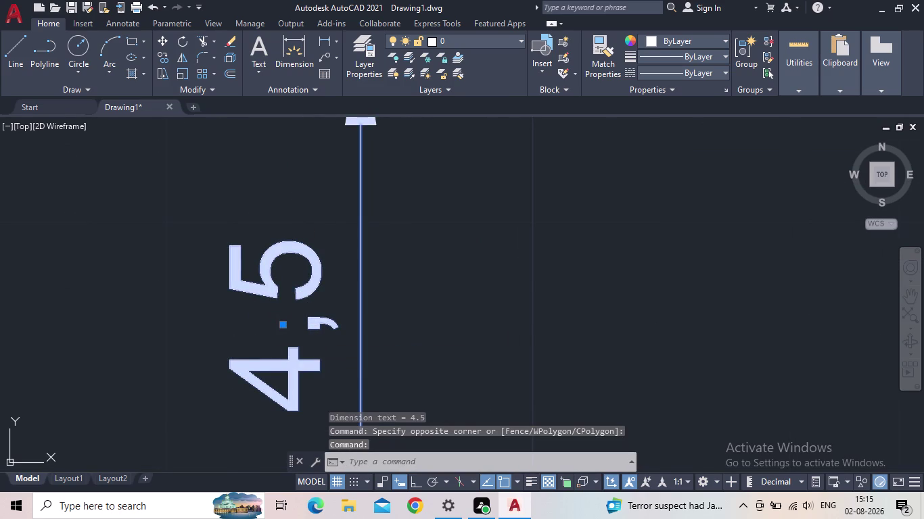
scroll(down, 3)
click(284, 323)
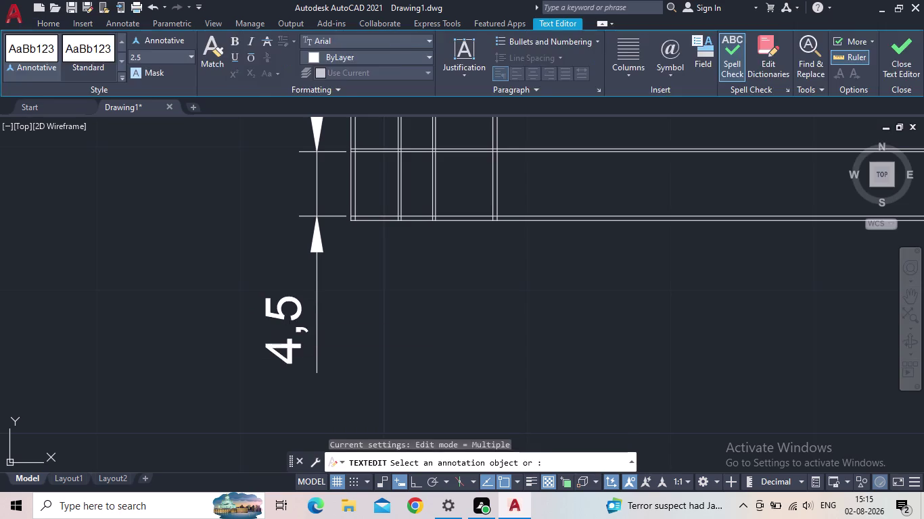
key(Escape)
click(277, 315)
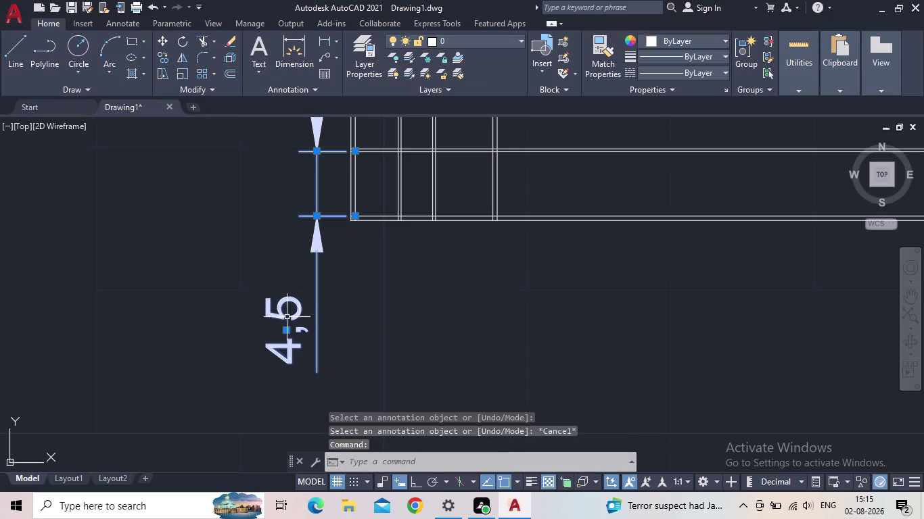
key(d)
key(Return)
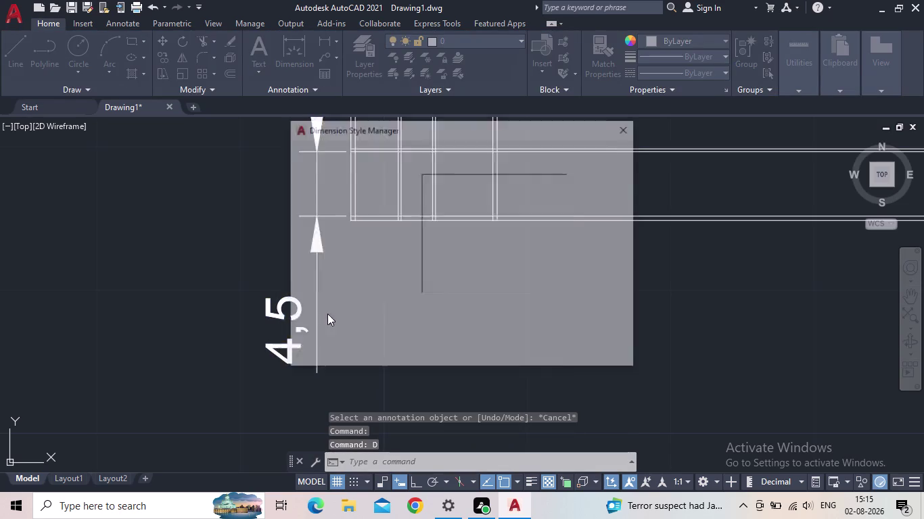
Set the ISO-25 style's decimal separator to Period, confirm and close the style manager.
click(591, 220)
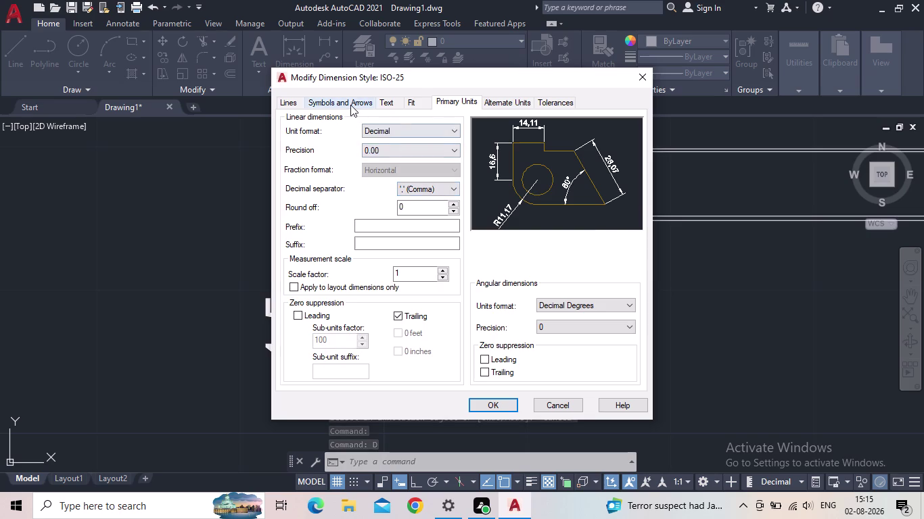
click(350, 105)
click(390, 104)
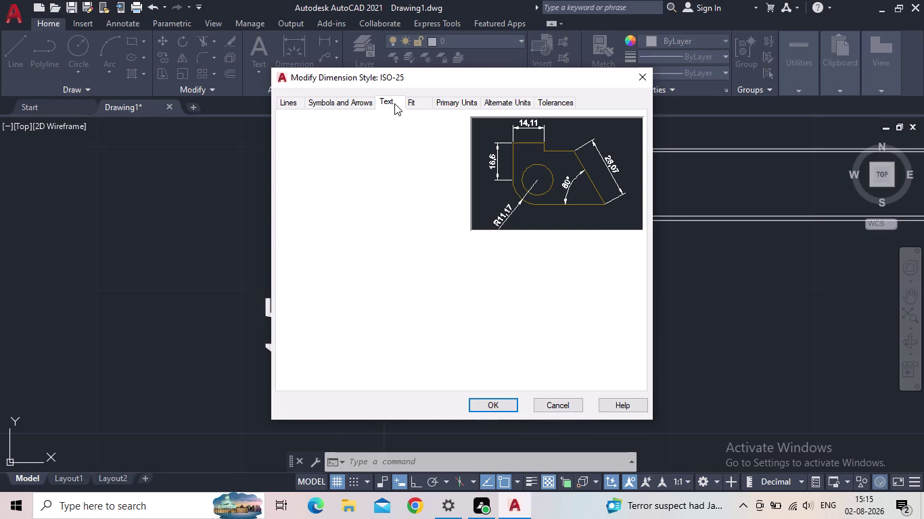
click(411, 103)
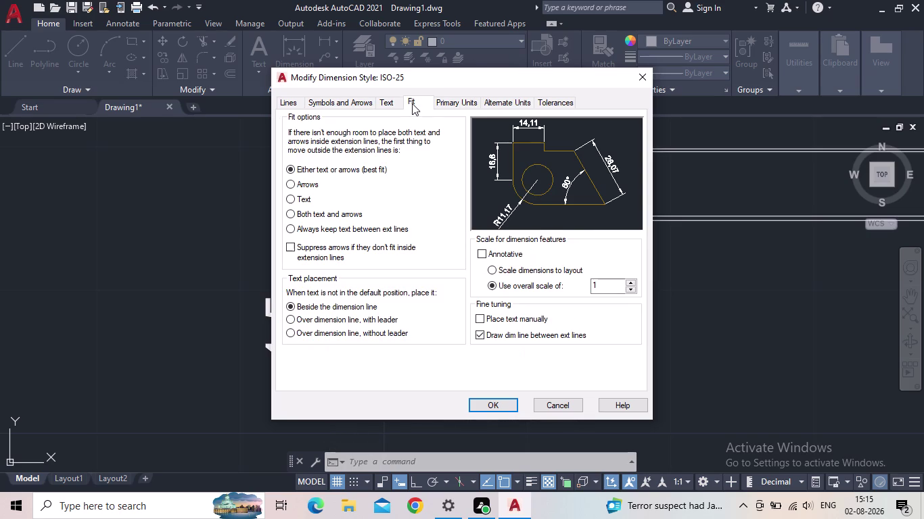
click(436, 103)
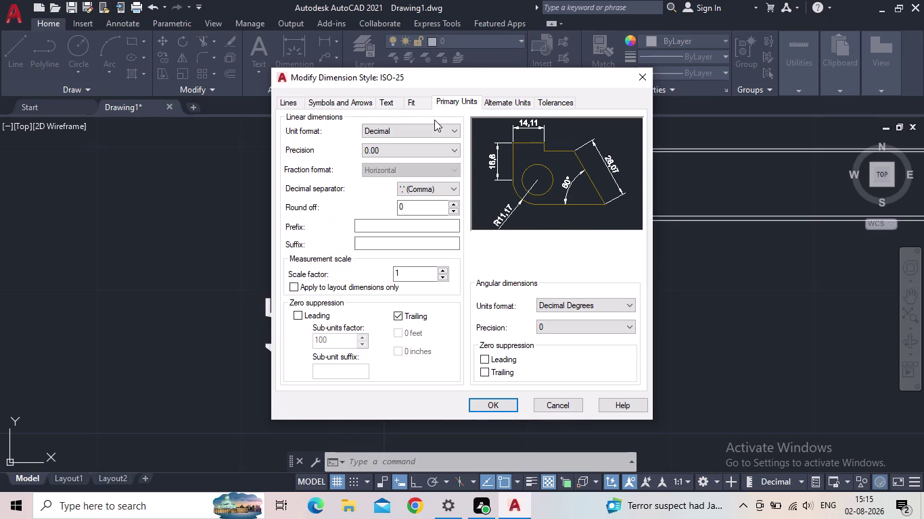
click(441, 185)
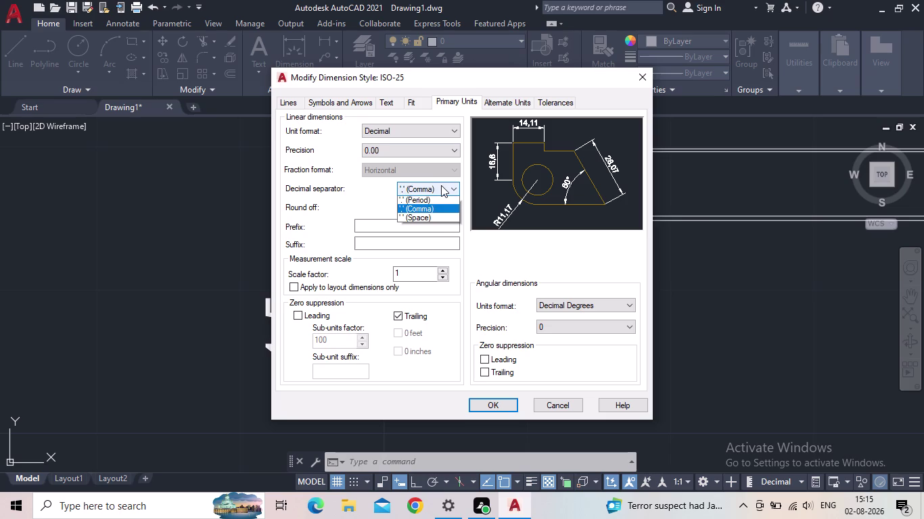
click(432, 199)
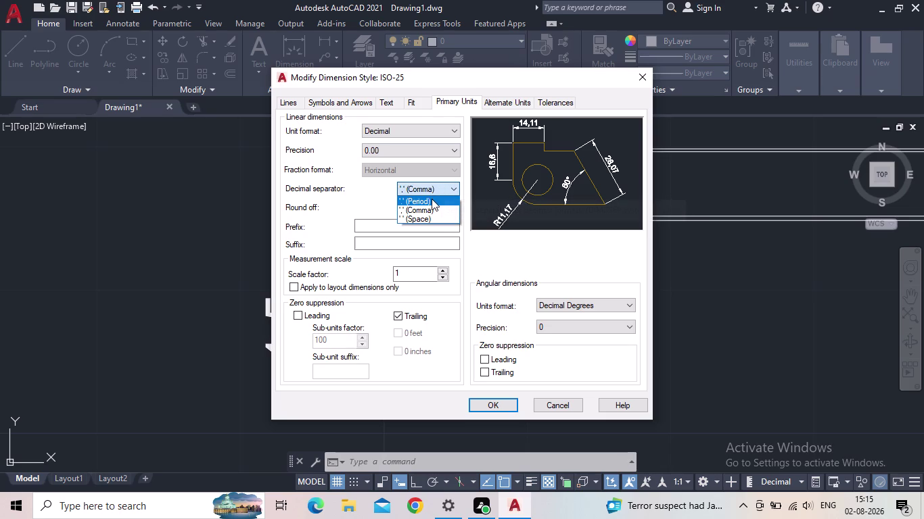
click(490, 401)
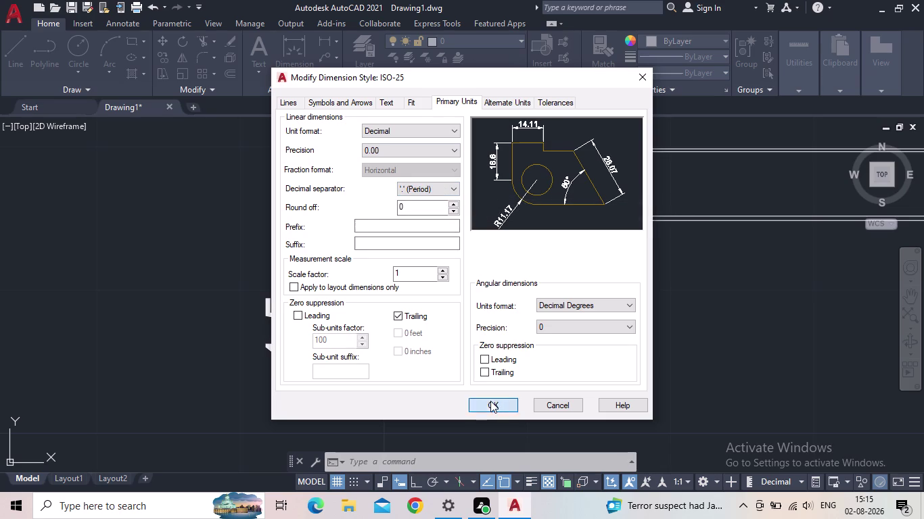
click(593, 182)
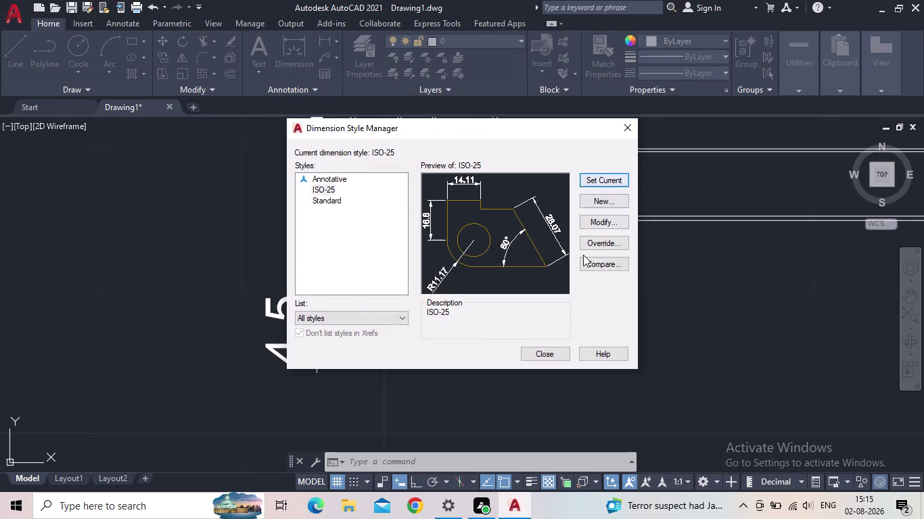
click(553, 355)
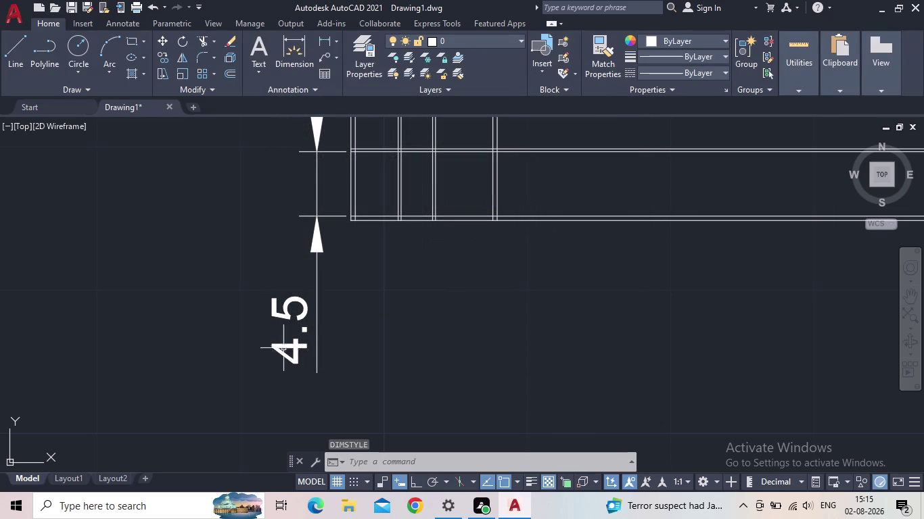
Select the 4.5 dimension for erasing.
scroll(down, 3)
middle_click(358, 336)
drag(354, 337, 347, 334)
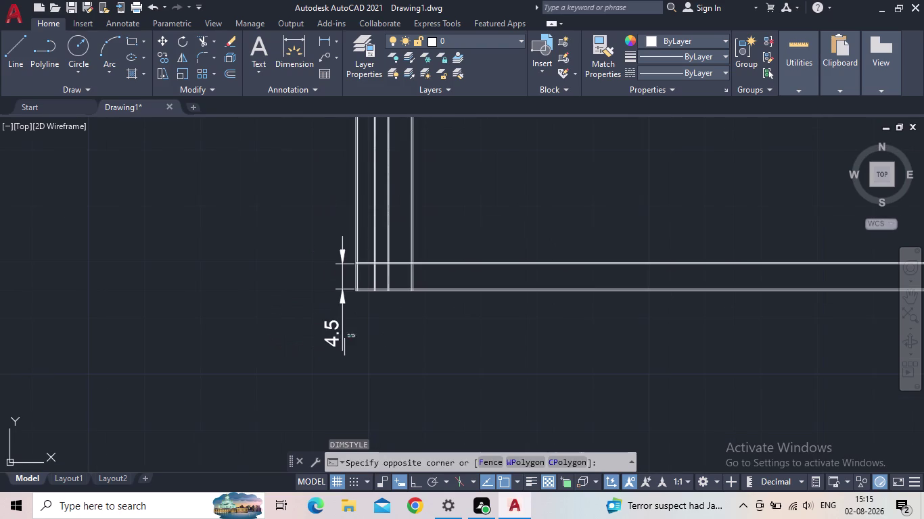
click(297, 303)
Erase the 4.5 dimension and pan around the wall plan.
key(Delete)
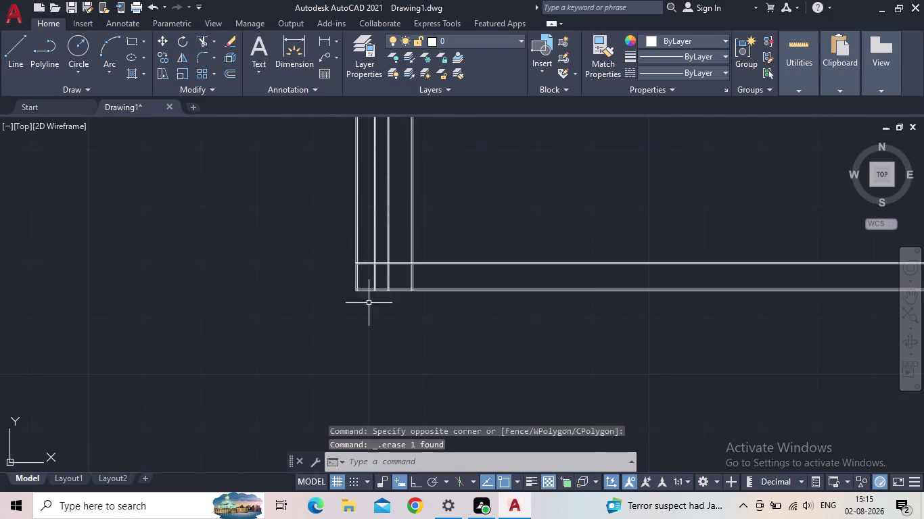
middle_drag(356, 285, 335, 320)
scroll(up, 3)
middle_drag(368, 277, 323, 306)
scroll(up, 3)
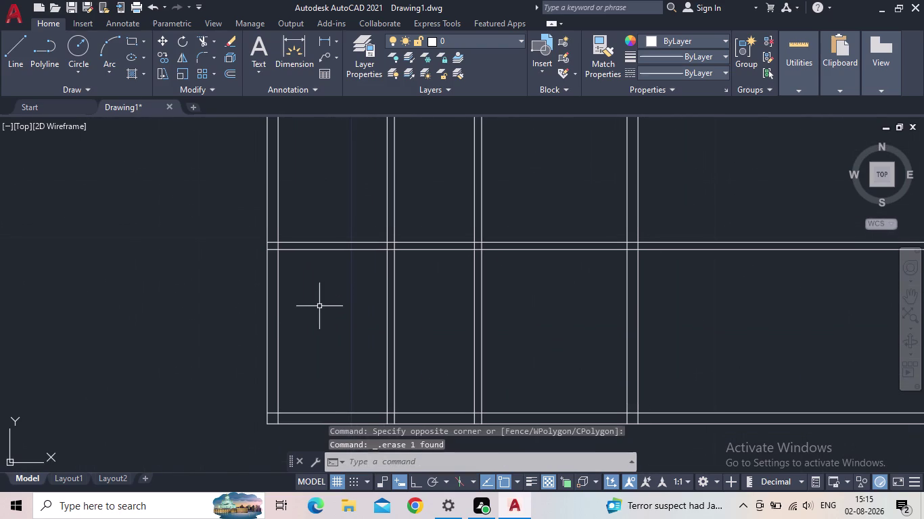
middle_drag(427, 327, 401, 306)
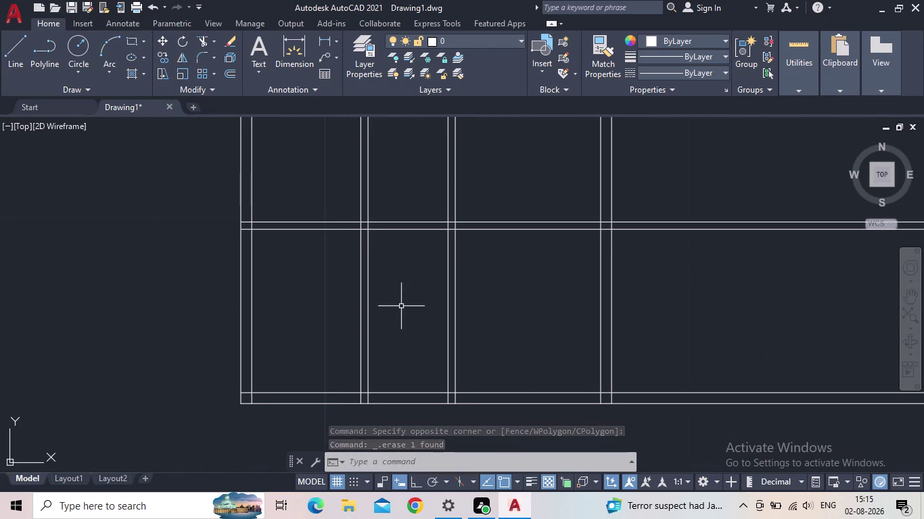
middle_drag(431, 313, 439, 292)
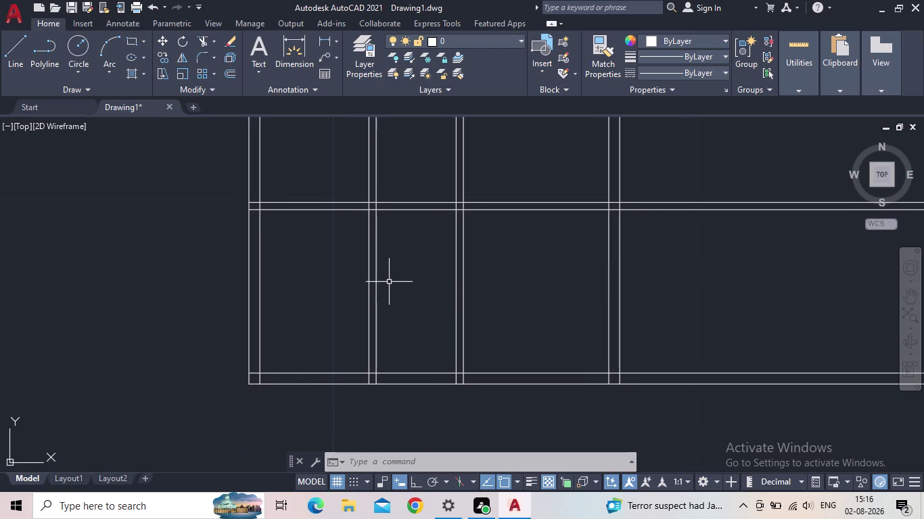
middle_drag(413, 301, 379, 272)
scroll(up, 3)
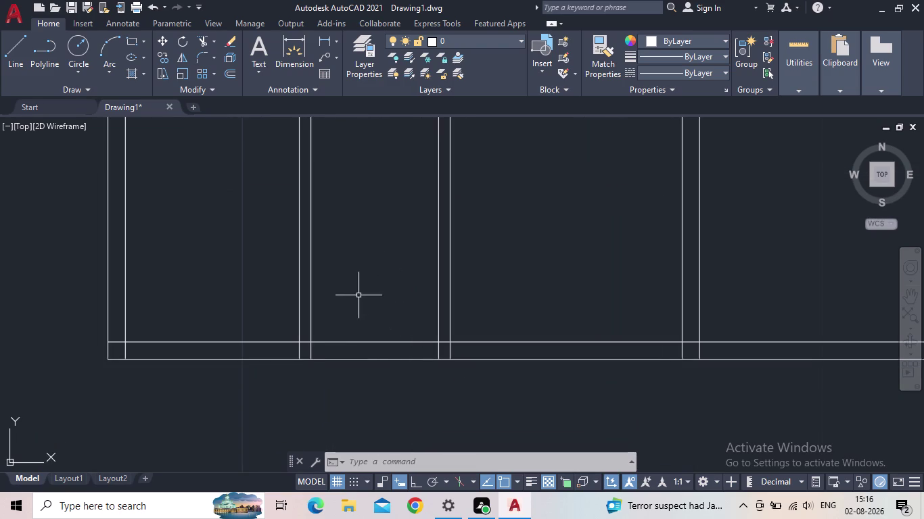
middle_drag(364, 297, 368, 324)
Cancel the running command, recentre on the wall corner and open Layer Properties.
key(Escape)
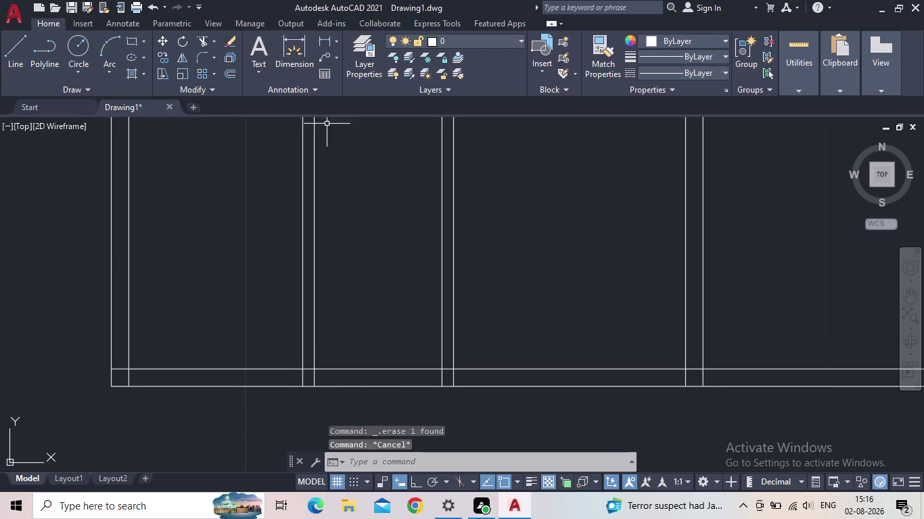
scroll(down, 3)
scroll(down, 3)
middle_drag(367, 251, 368, 284)
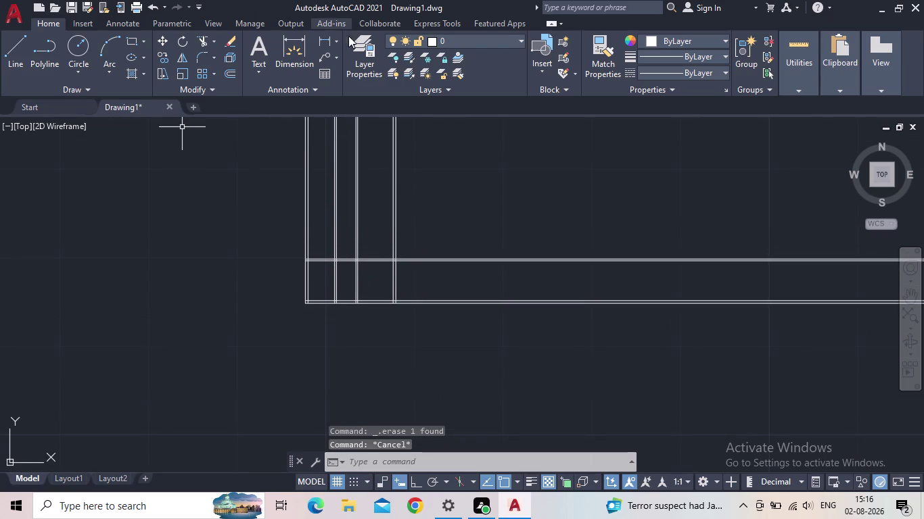
click(361, 62)
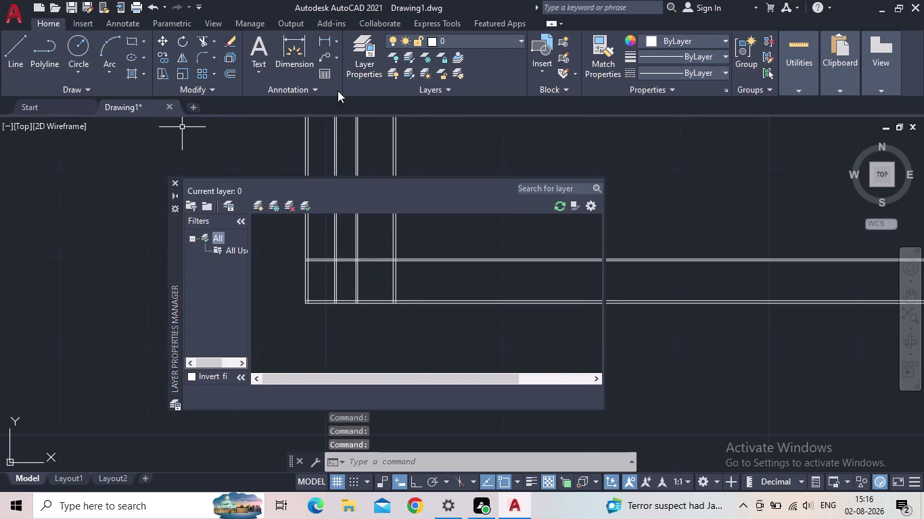
Add new layers and rename Layer2 to 'floor'.
triple_click(260, 209)
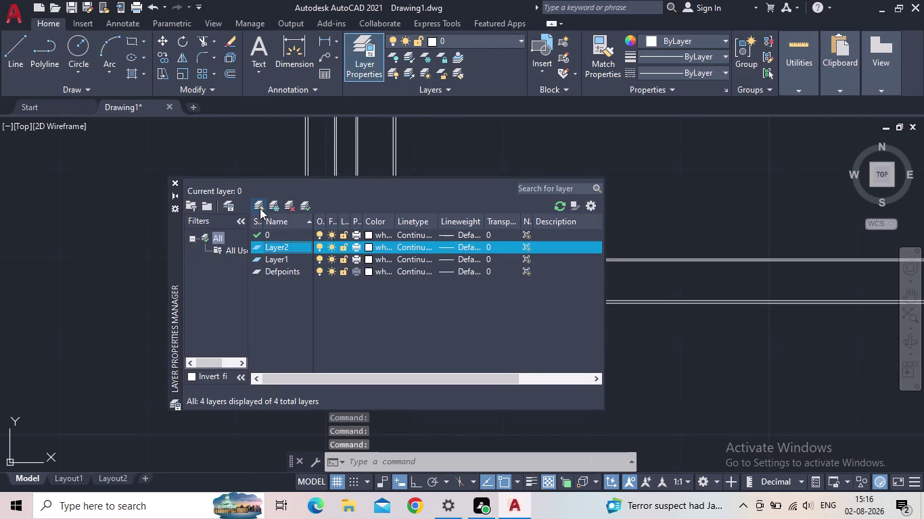
click(259, 208)
click(287, 249)
double_click(290, 245)
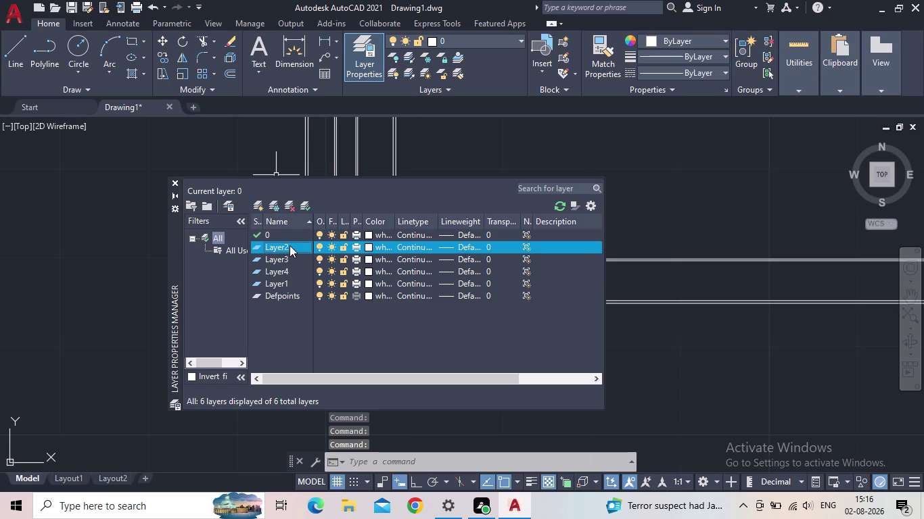
click(286, 249)
click(287, 248)
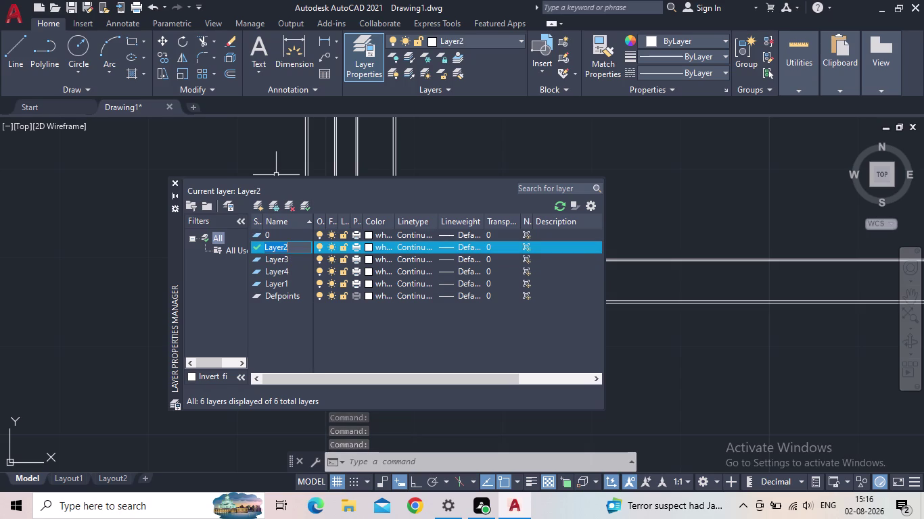
text(fl)
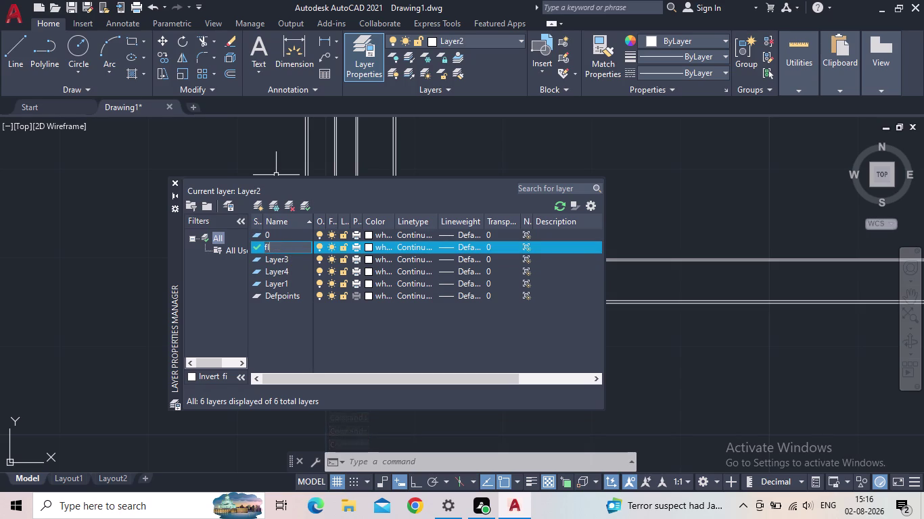
text(oor)
key(Return)
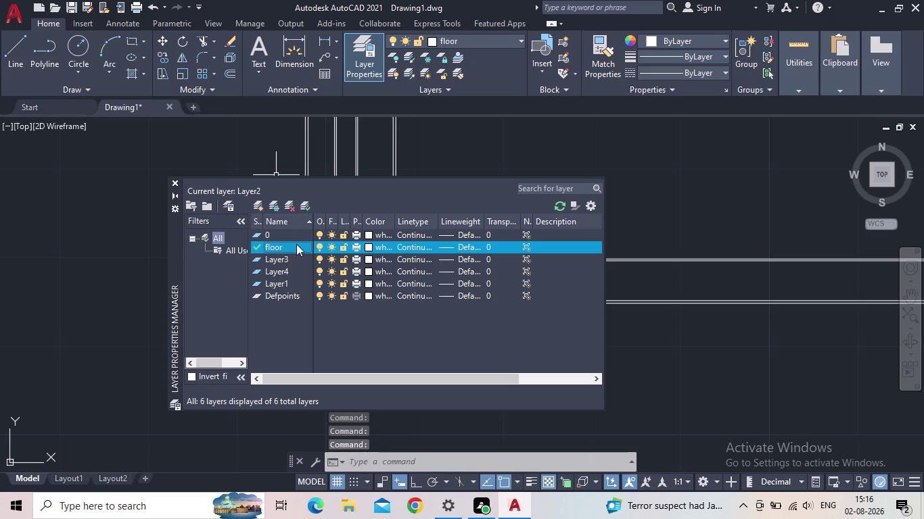
Rename Layer3 to 'window'.
double_click(279, 260)
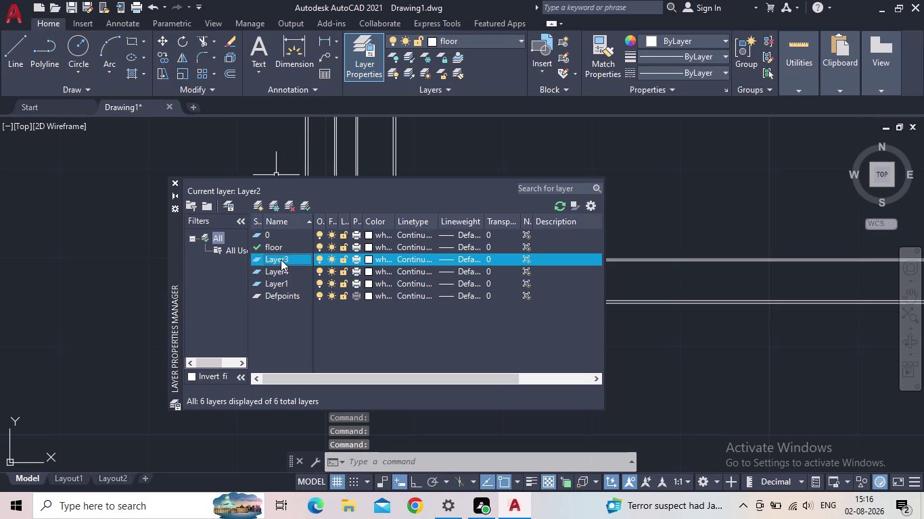
double_click(290, 260)
text(wi)
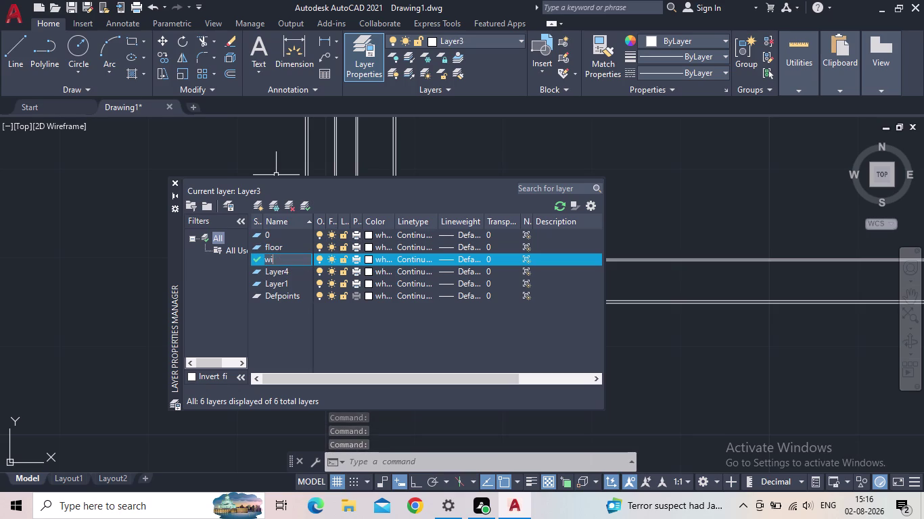
text(ndow)
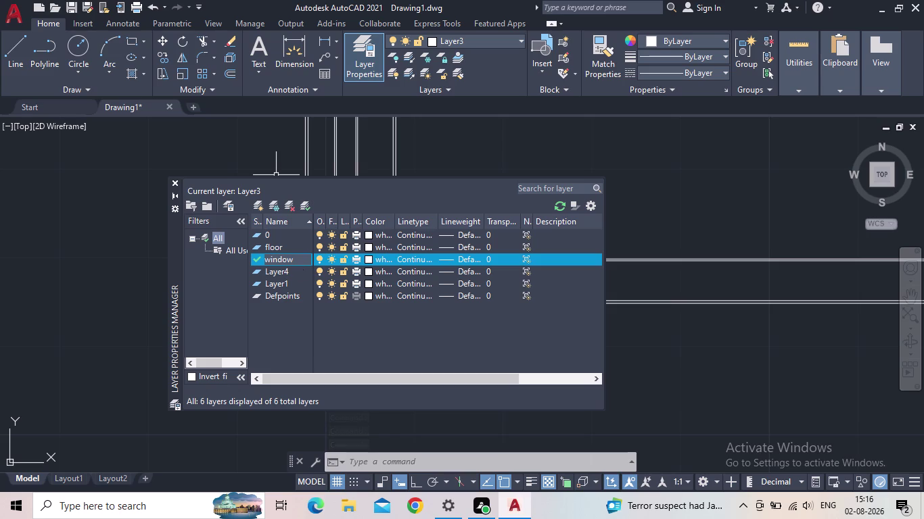
key(Return)
Clear Layer4's name and try naming it 'window'.
double_click(281, 272)
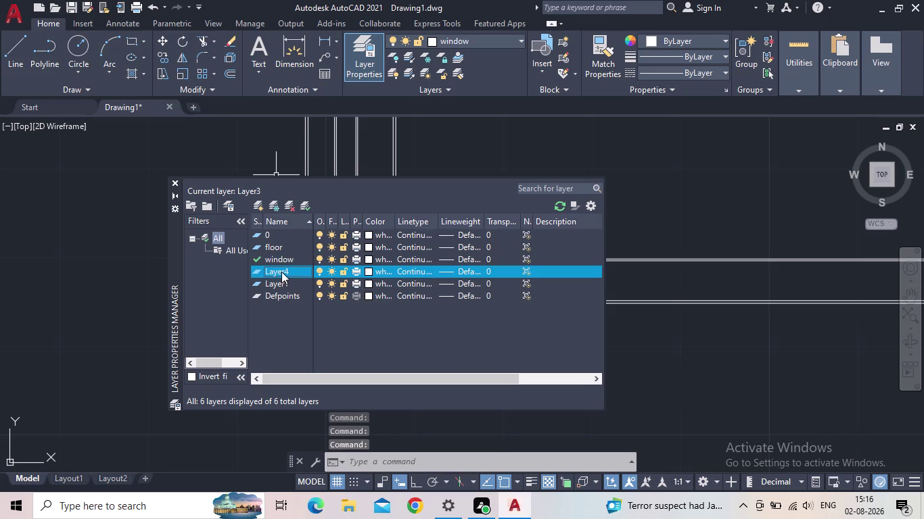
double_click(289, 275)
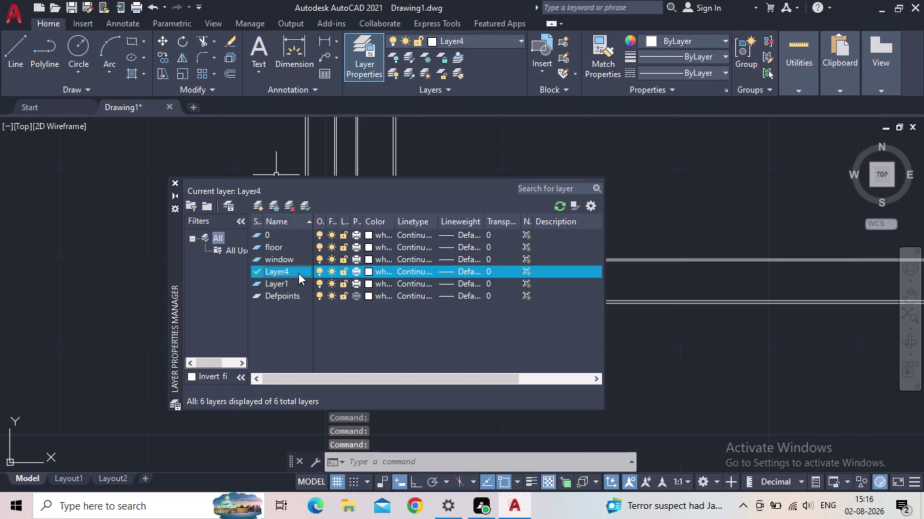
double_click(299, 273)
click(294, 275)
click(294, 275)
double_click(297, 275)
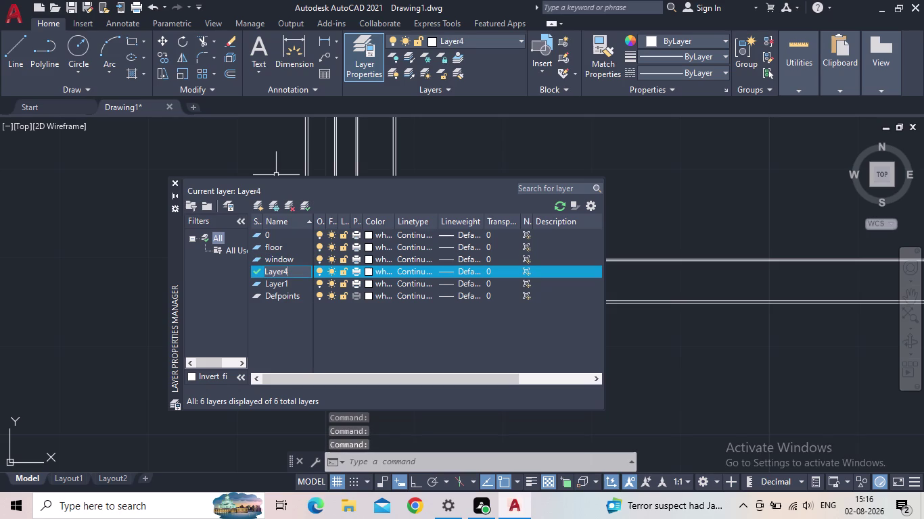
key(BackSpace)
key(BackSpace)
key(BackSpace)
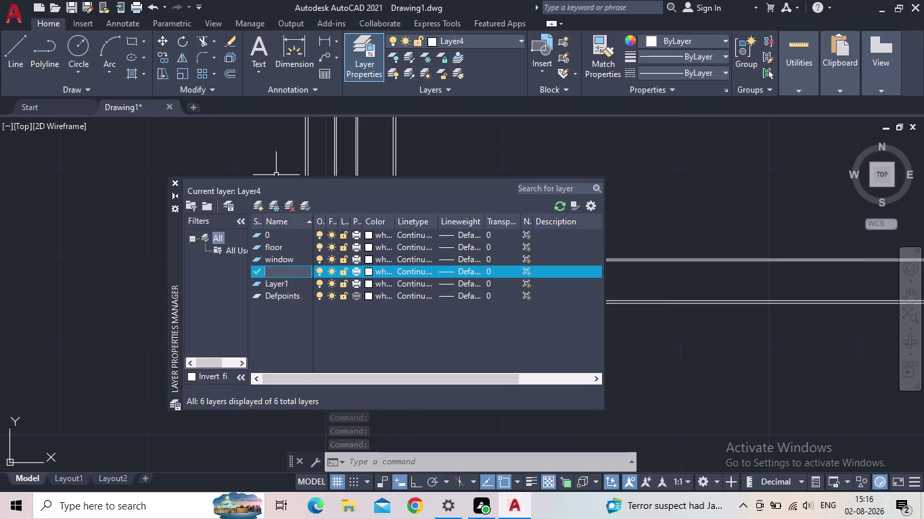
text(wind)
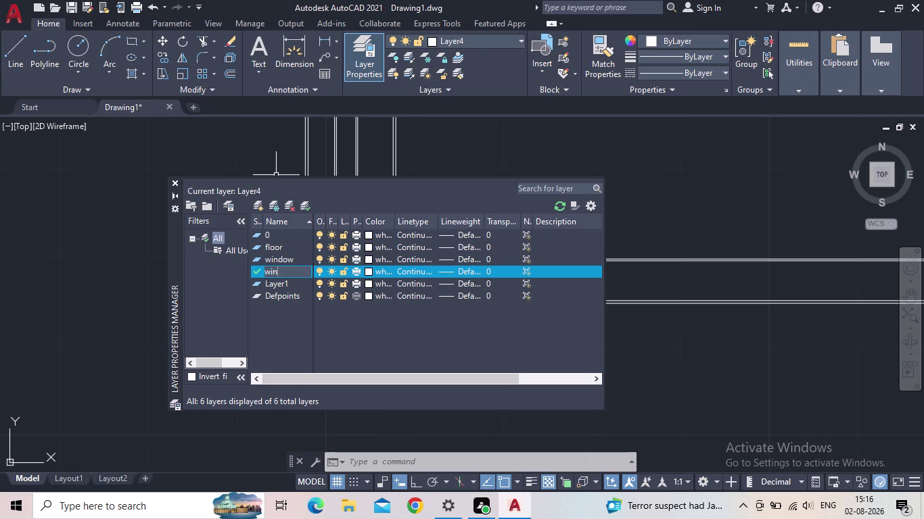
text(ow)
key(Return)
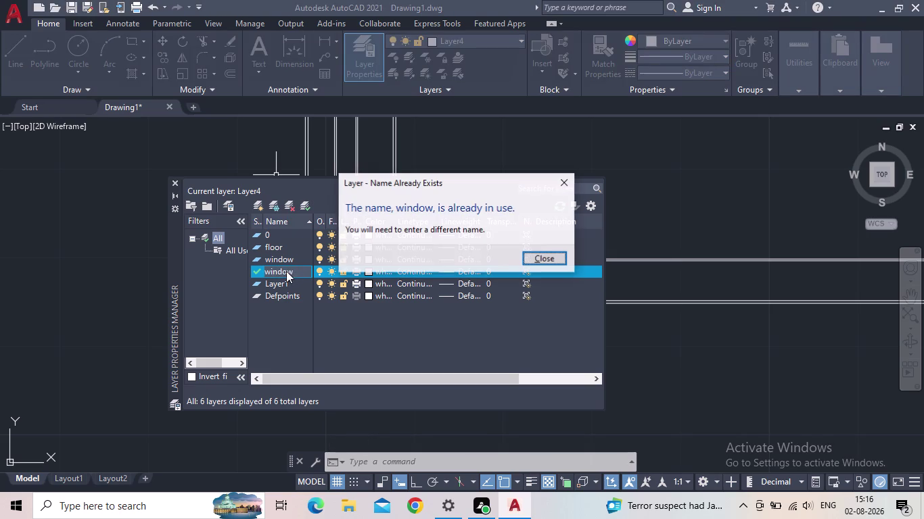
Dismiss the duplicate-name warning and name Layer4 'door' instead.
click(562, 181)
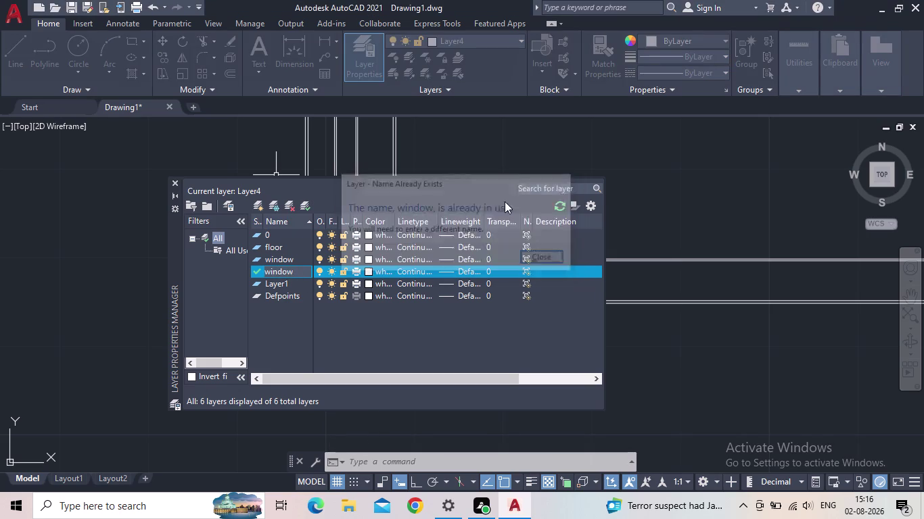
key(BackSpace)
key(BackSpace)
key(BackSpace)
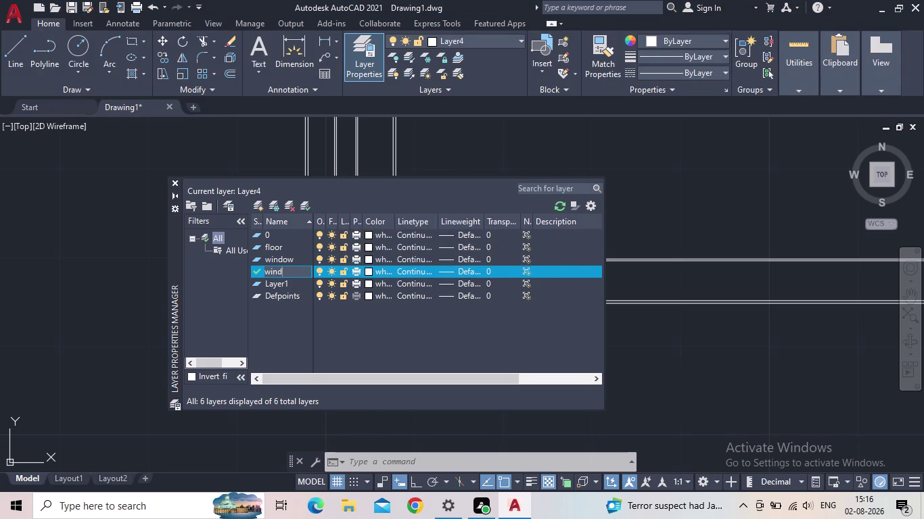
text(door)
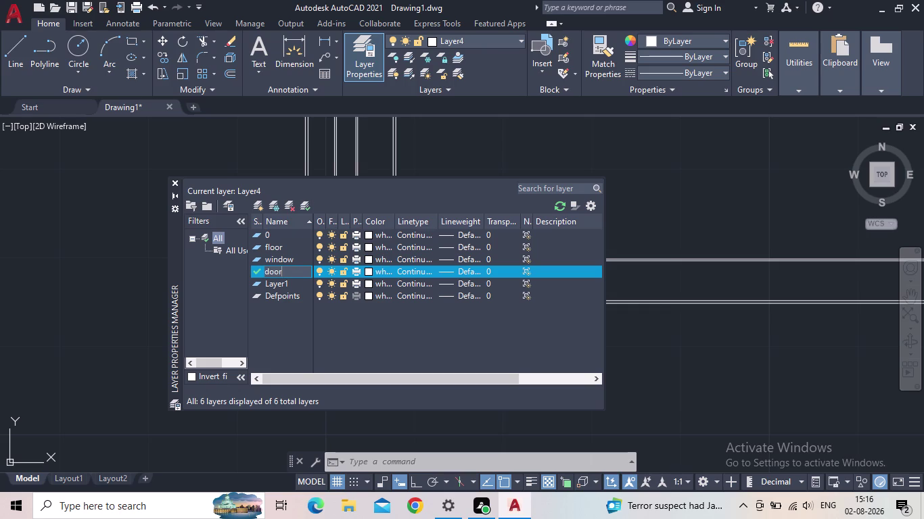
key(Return)
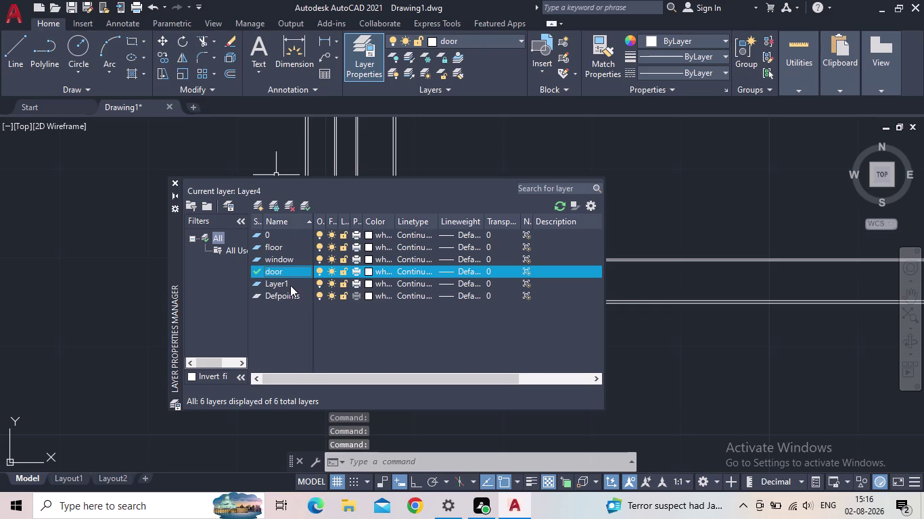
Make Layer1 current, change its name to 'text', and add a fresh layer.
double_click(290, 286)
double_click(290, 285)
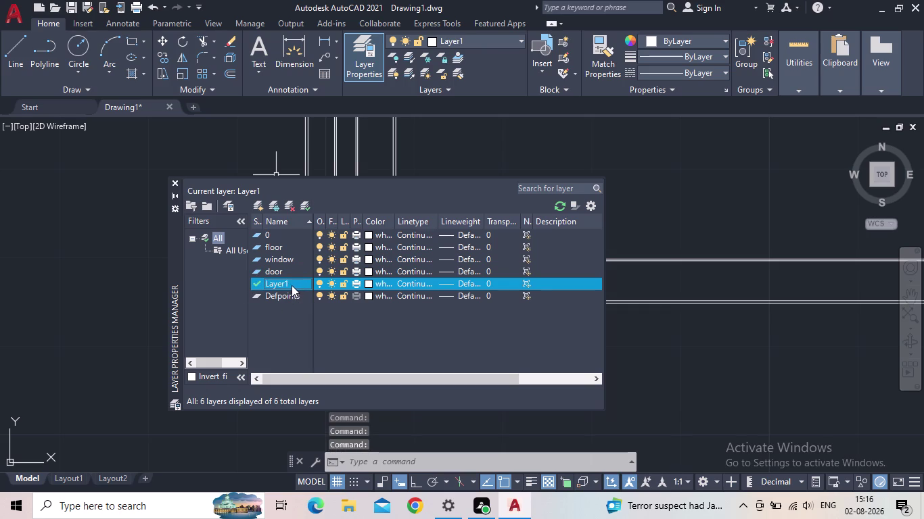
click(291, 286)
click(290, 285)
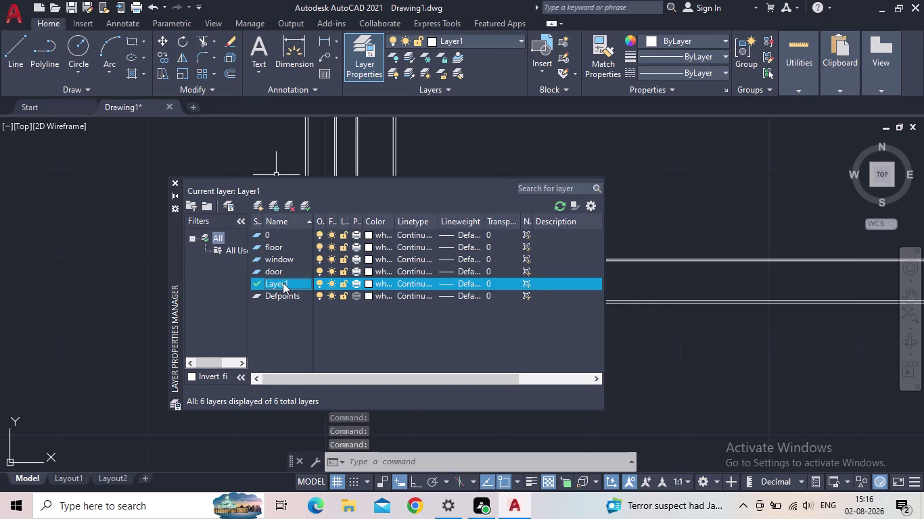
double_click(283, 283)
double_click(288, 284)
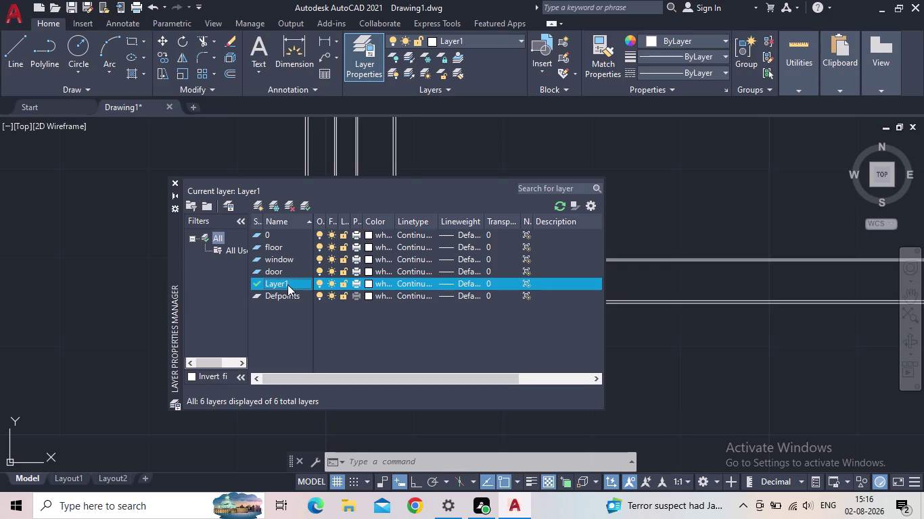
click(296, 286)
click(296, 286)
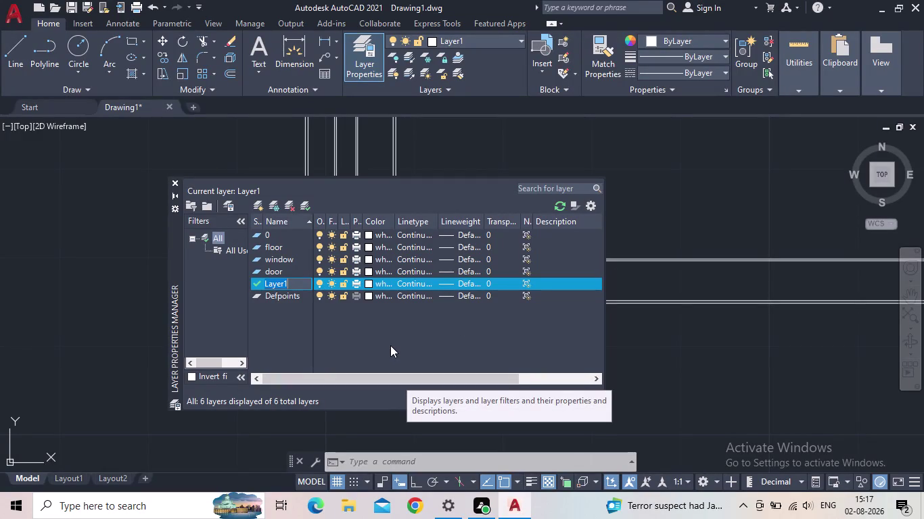
text(text)
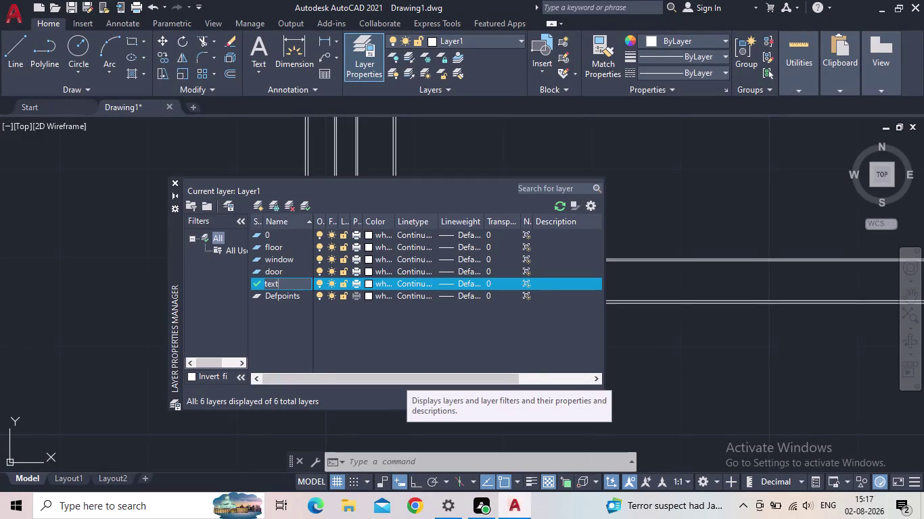
key(Return)
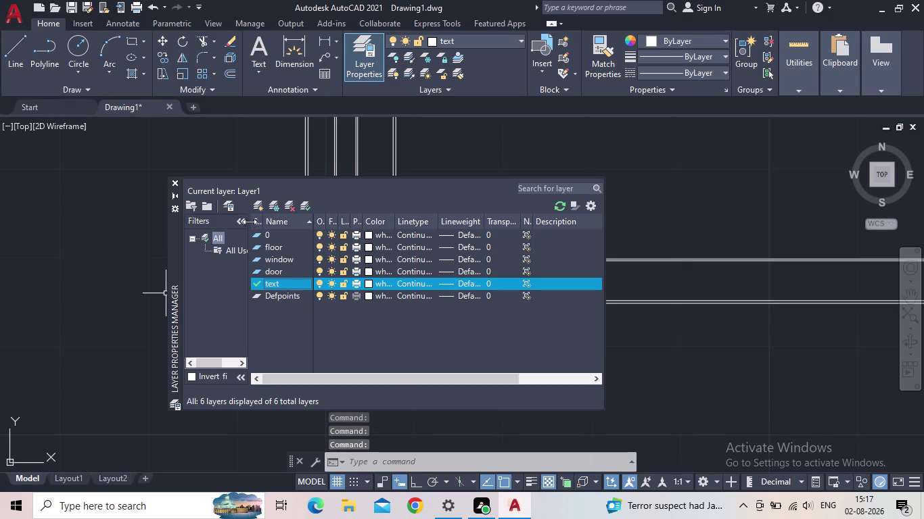
click(258, 205)
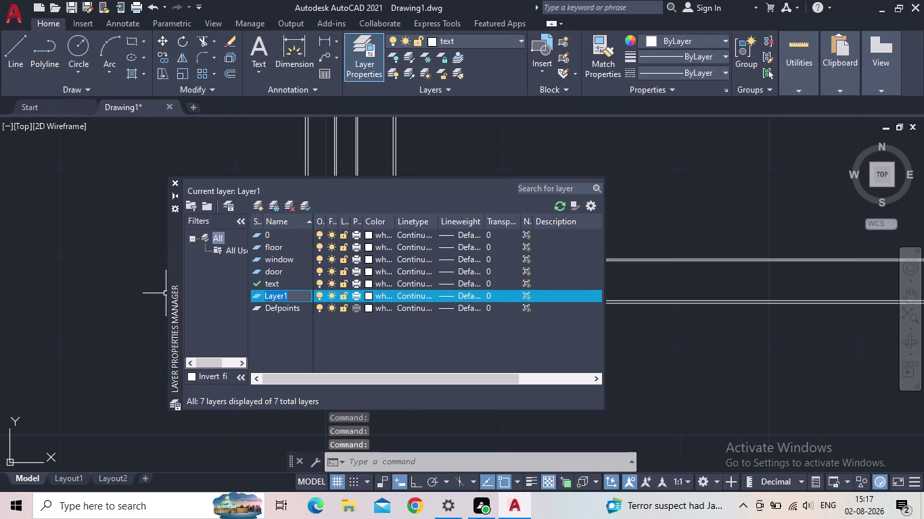
Name the fresh Layer1 'dimension'.
key(BackSpace)
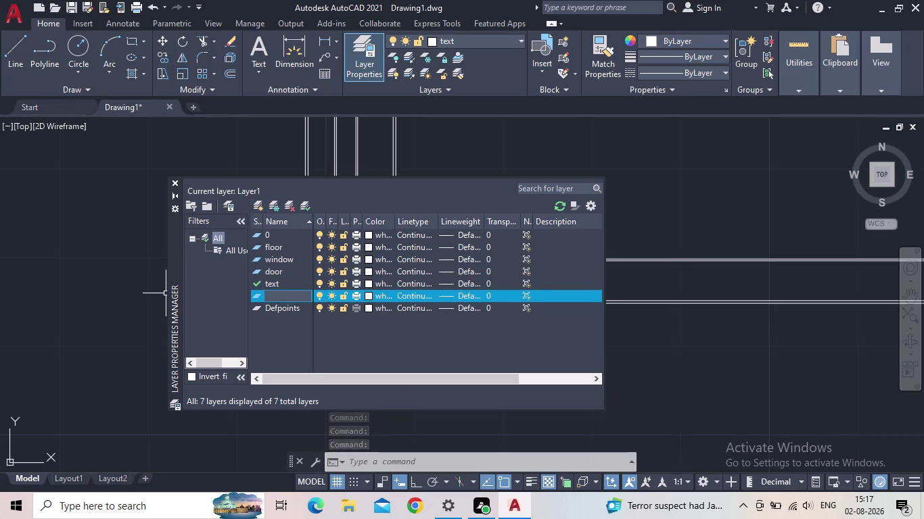
text(d)
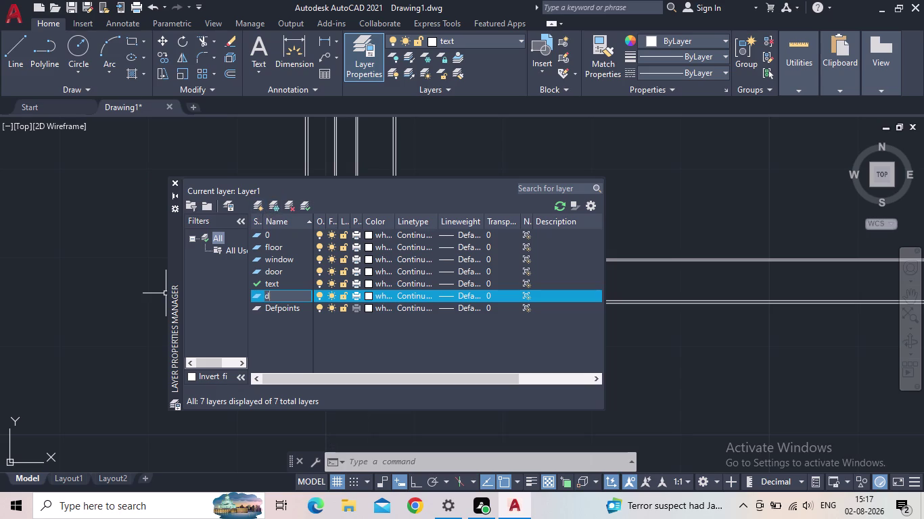
text(im)
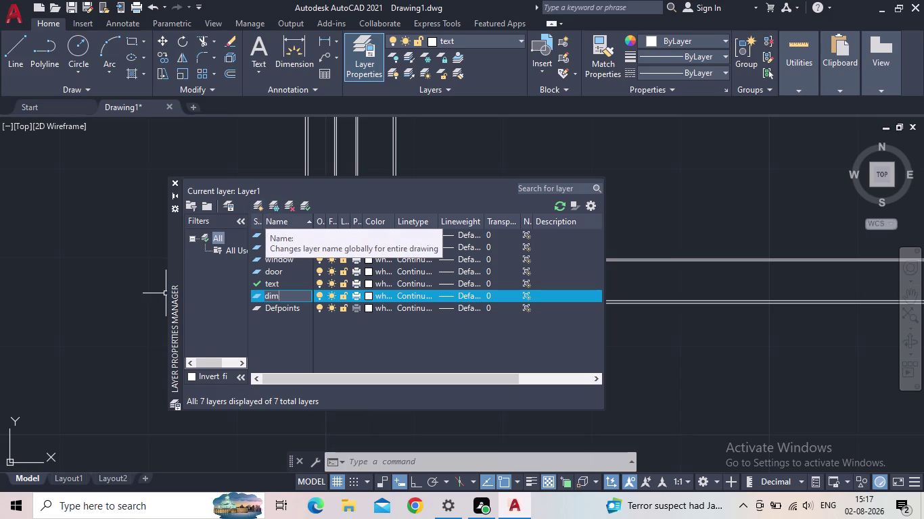
text(ension)
key(Return)
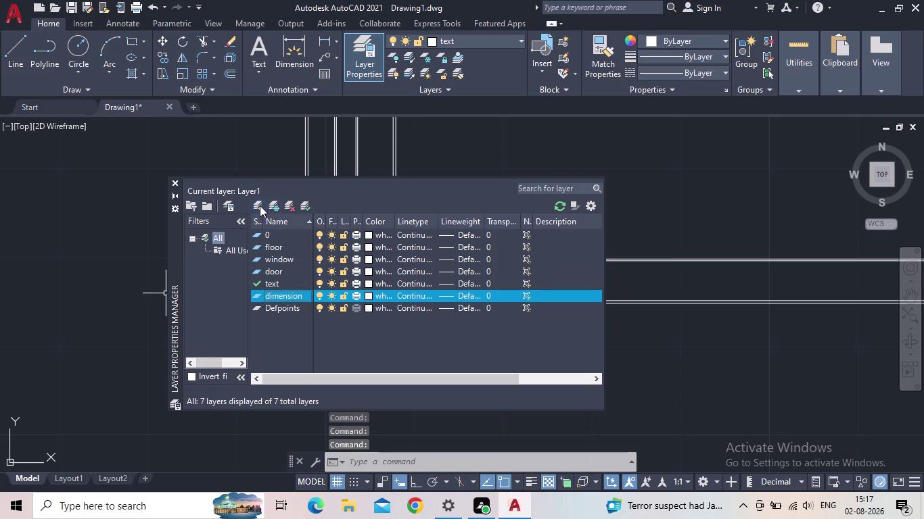
Add a layer named 'stair' and make it current.
click(259, 206)
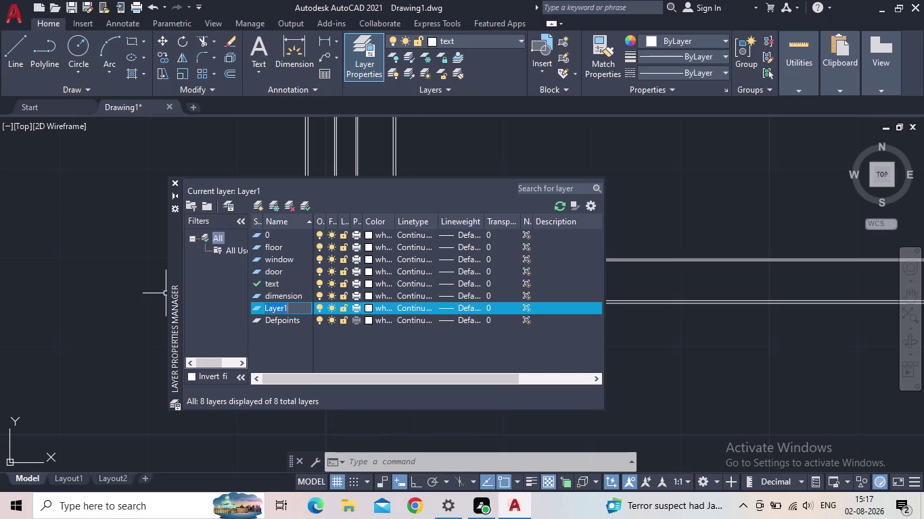
text(s)
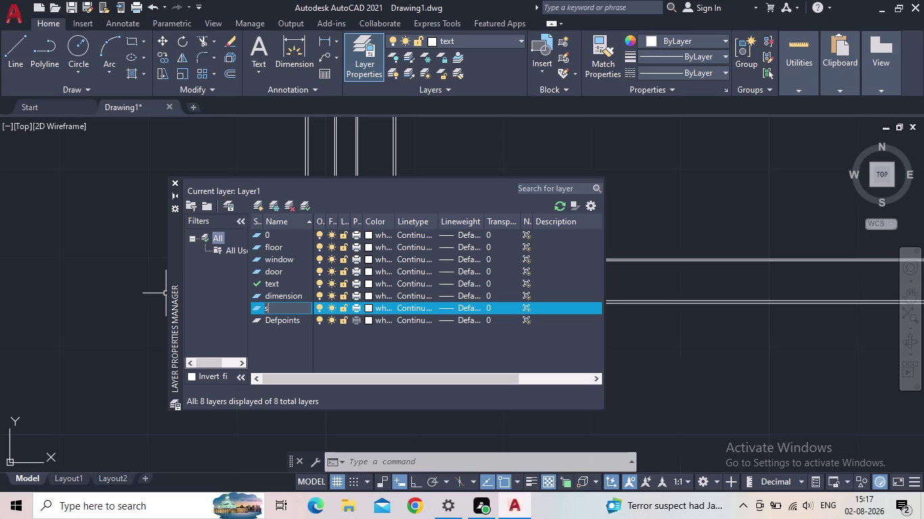
text(tair)
key(Return)
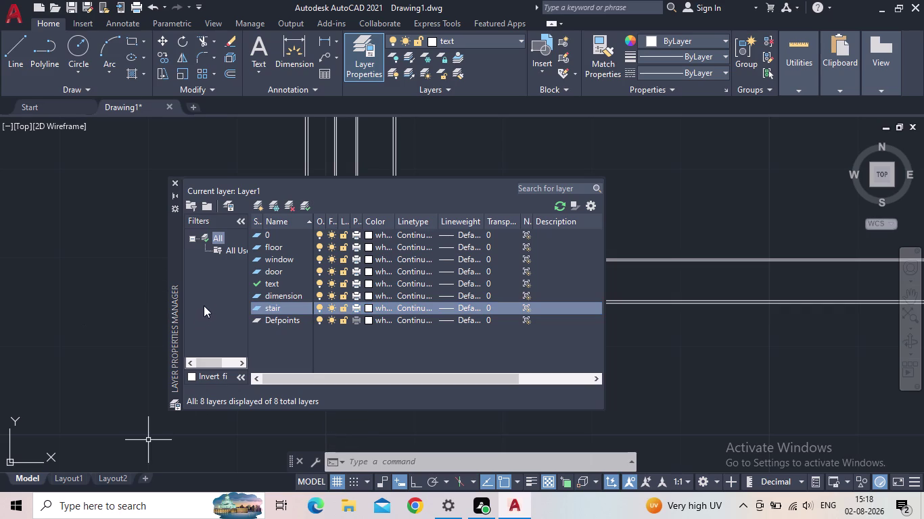
double_click(255, 309)
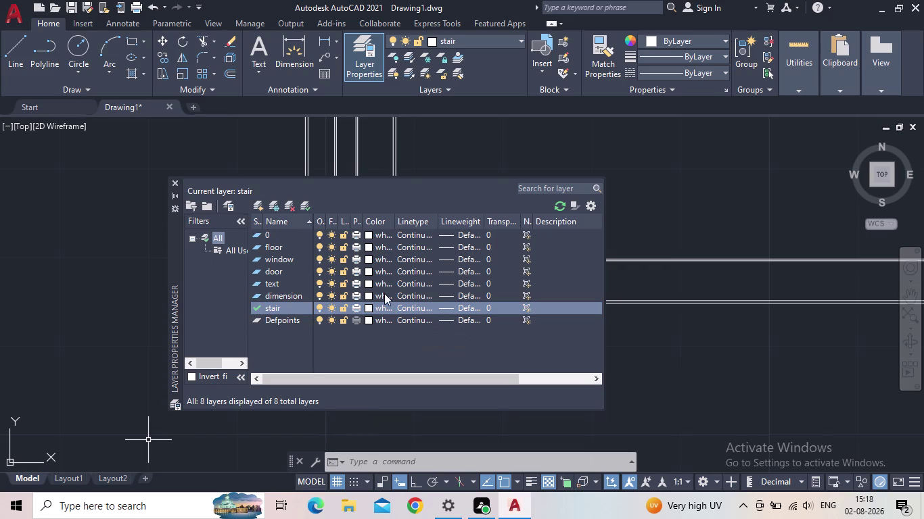
Leave floor white, colour the window layer green and the door layer magenta.
click(370, 243)
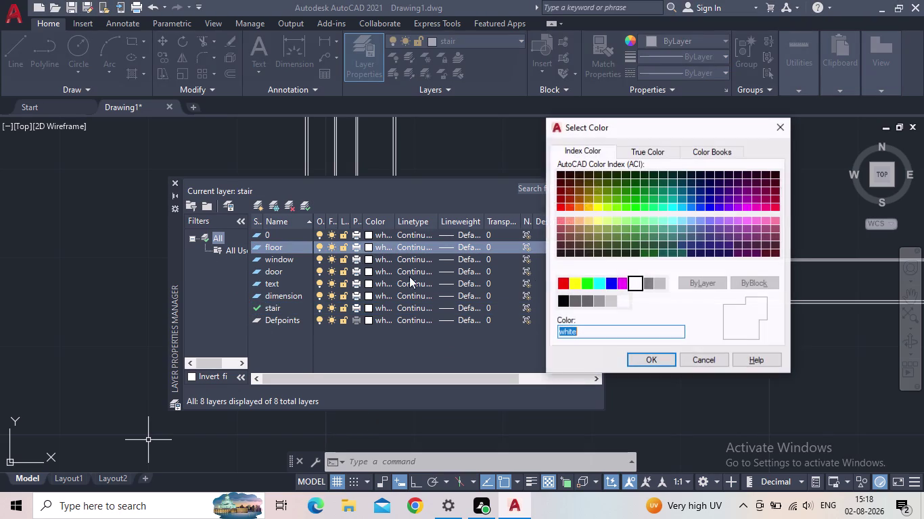
click(652, 361)
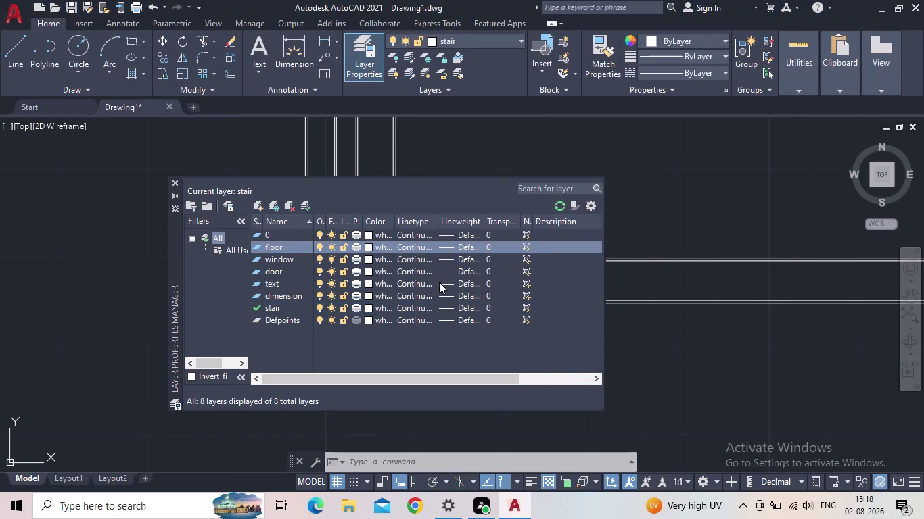
click(370, 261)
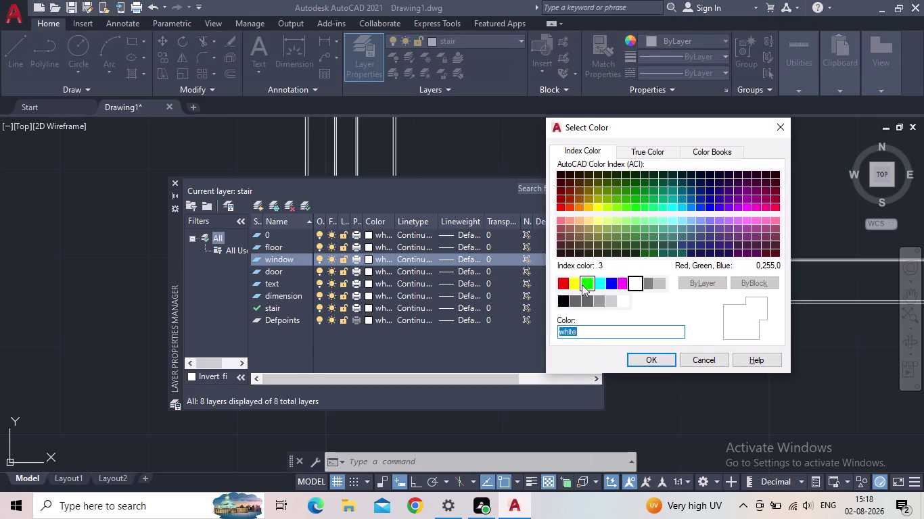
click(581, 285)
click(633, 355)
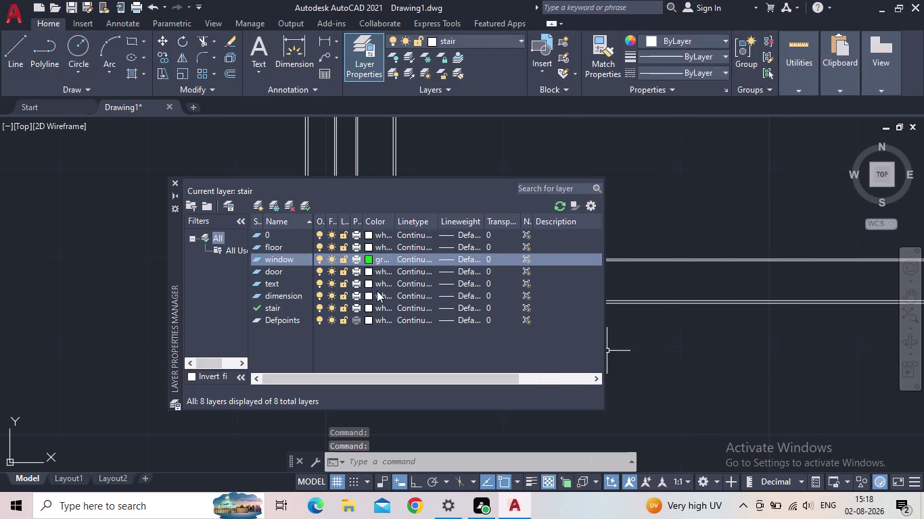
click(366, 271)
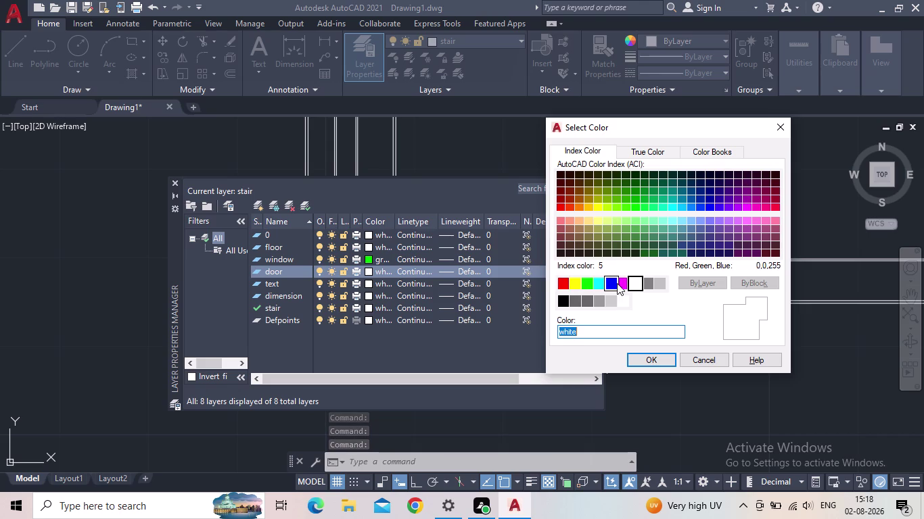
click(621, 283)
click(645, 356)
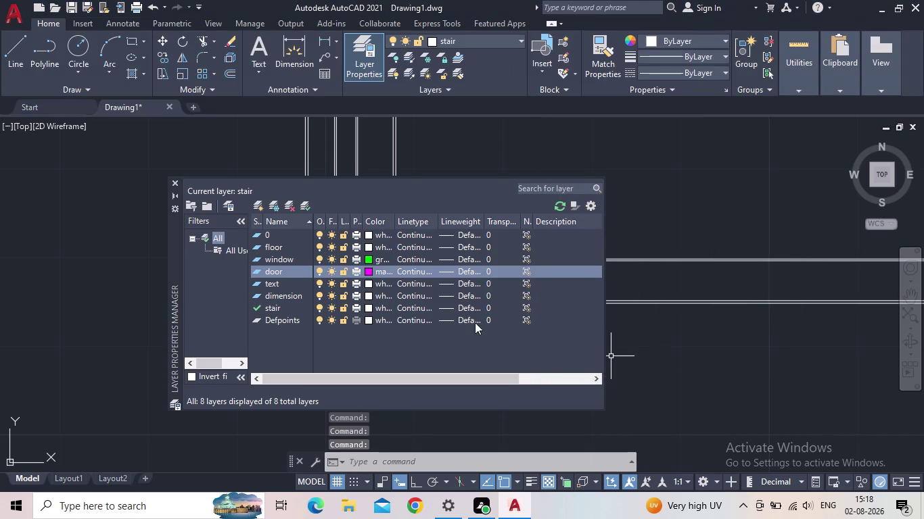
Colour text 11, dimension 30 and stair yellow, then close the layer manager.
click(365, 285)
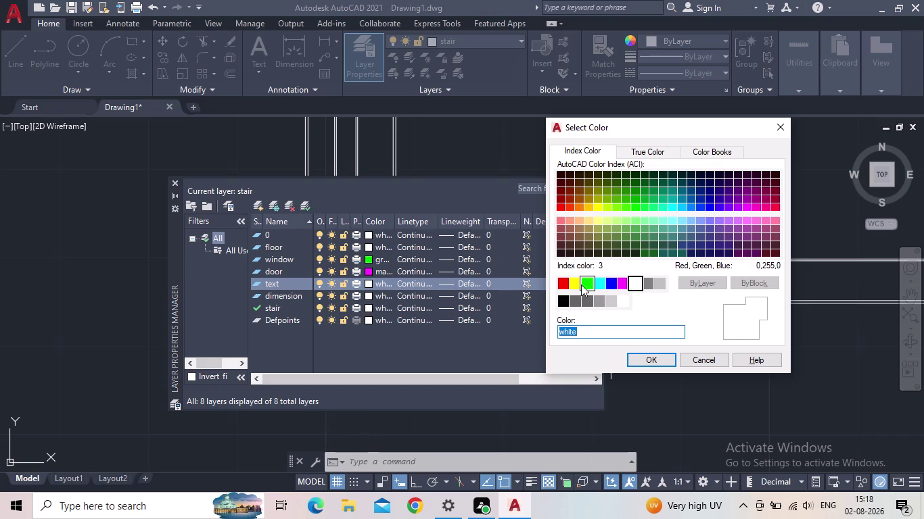
click(562, 222)
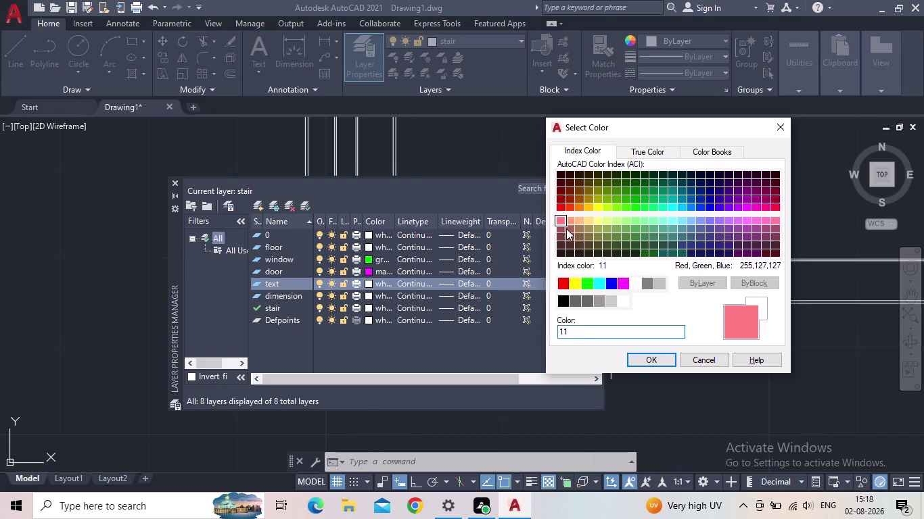
click(634, 358)
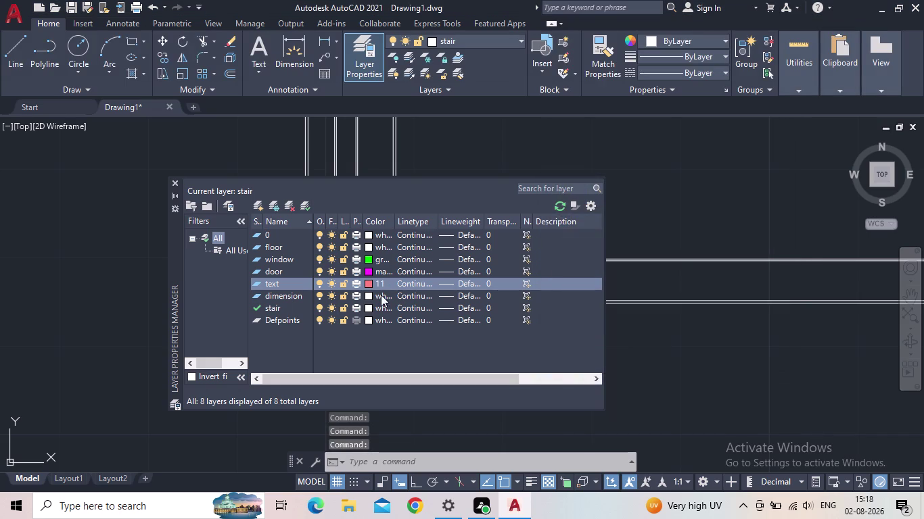
click(370, 297)
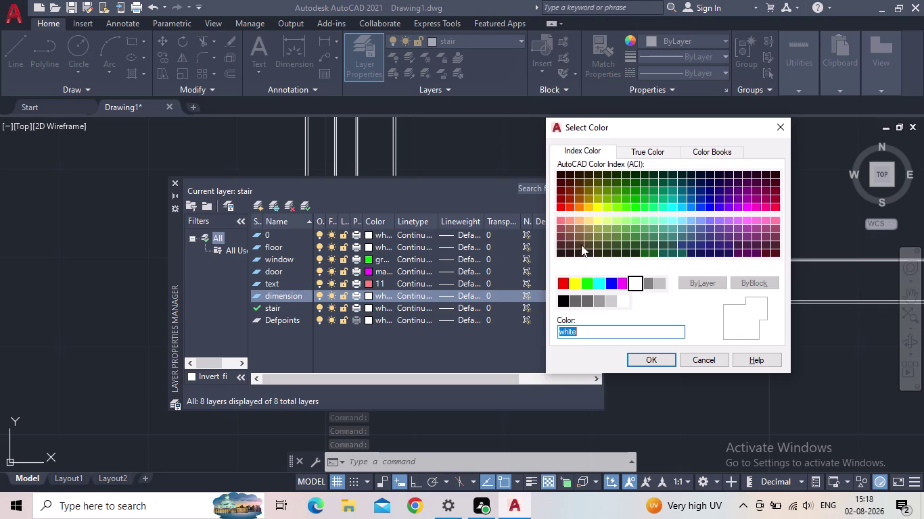
click(581, 208)
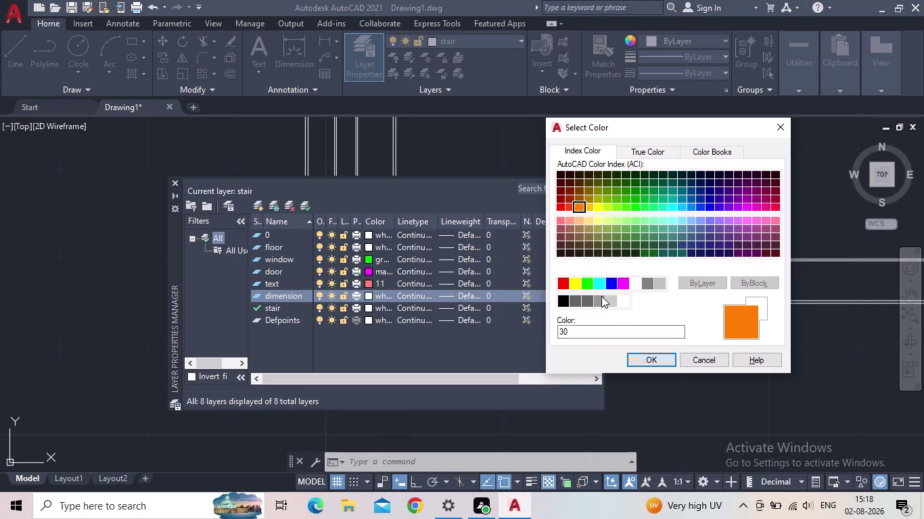
click(635, 357)
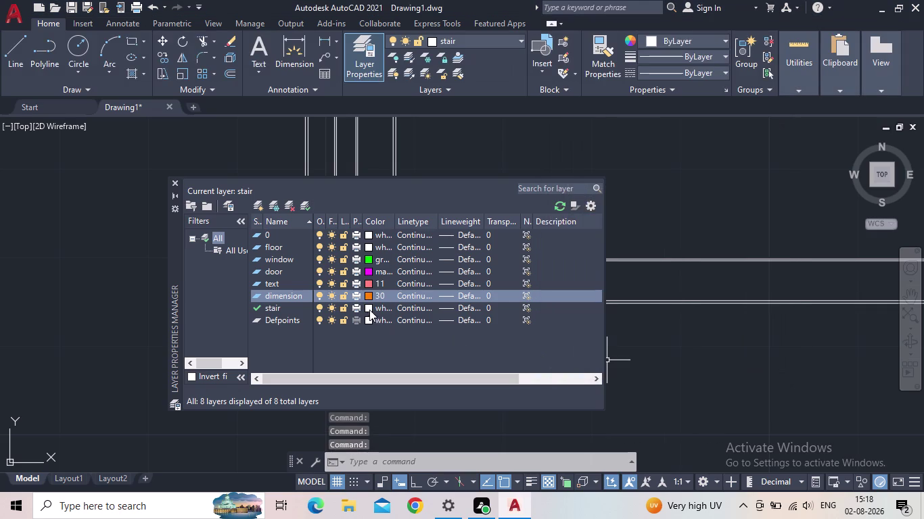
click(369, 308)
click(573, 286)
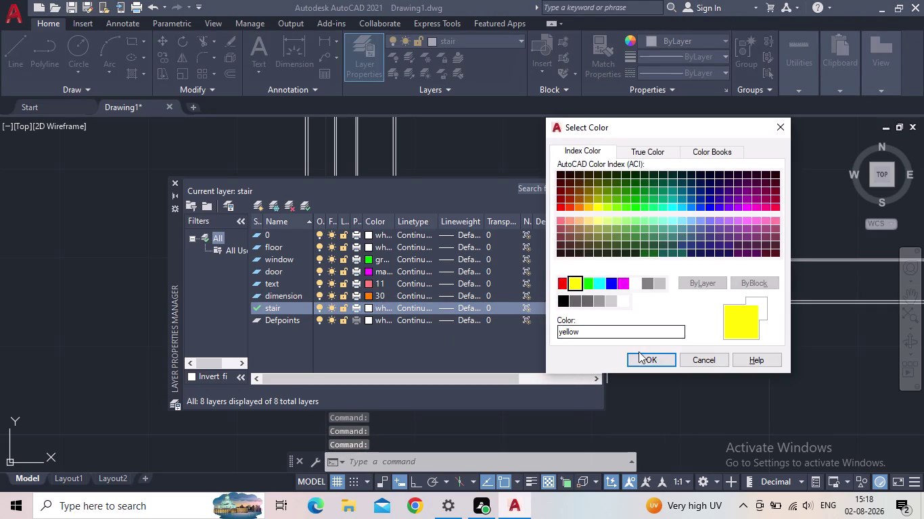
click(640, 356)
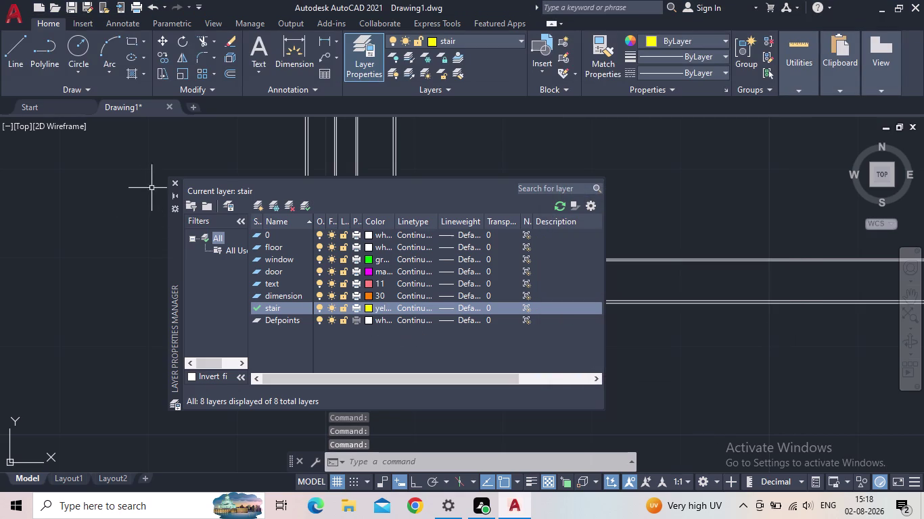
click(174, 184)
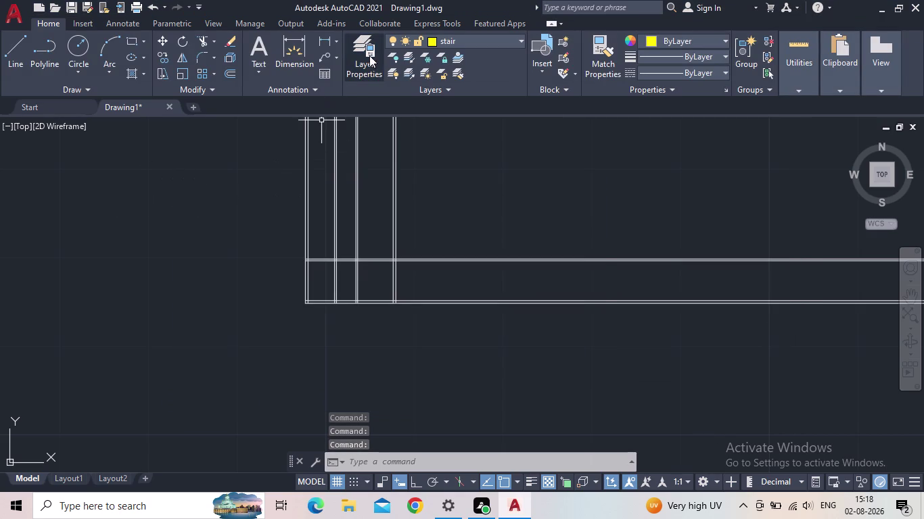
Make floor the current layer and reassign the selected wall lines via the layer drop-down.
click(367, 57)
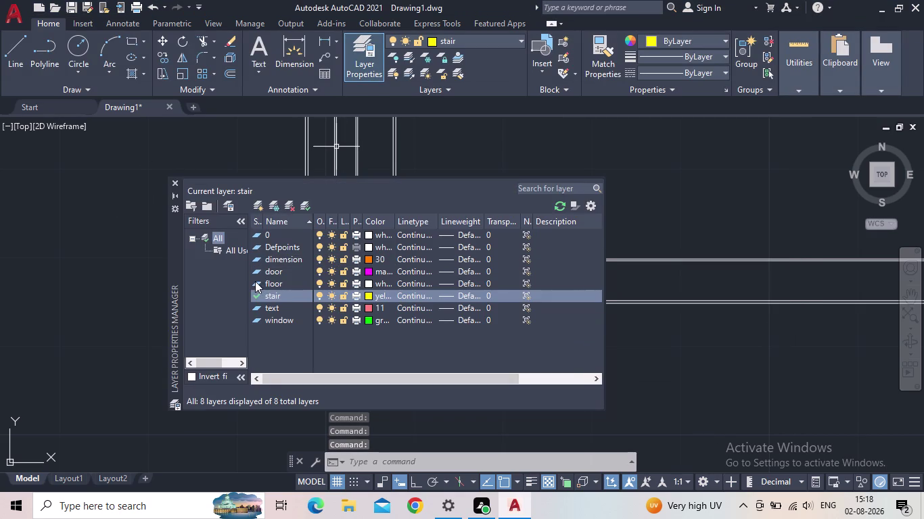
double_click(255, 281)
click(175, 179)
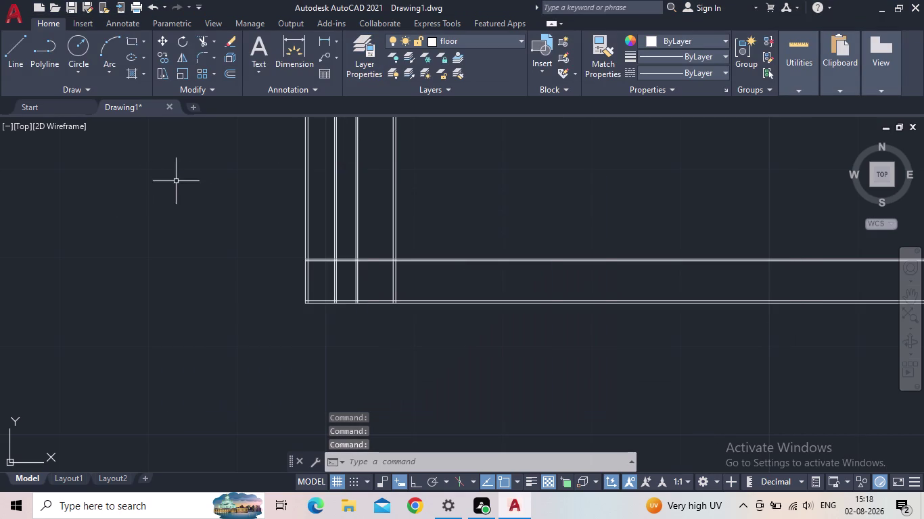
drag(690, 399, 686, 393)
click(178, 177)
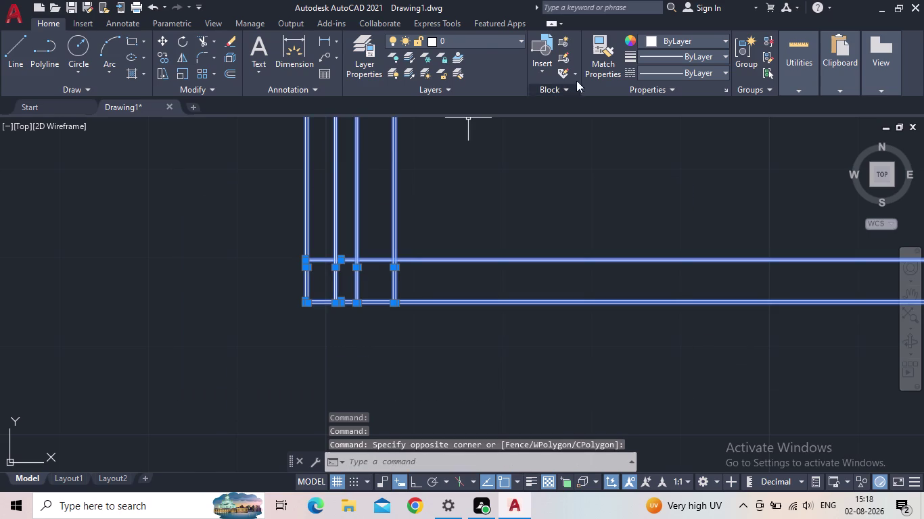
click(493, 37)
click(435, 123)
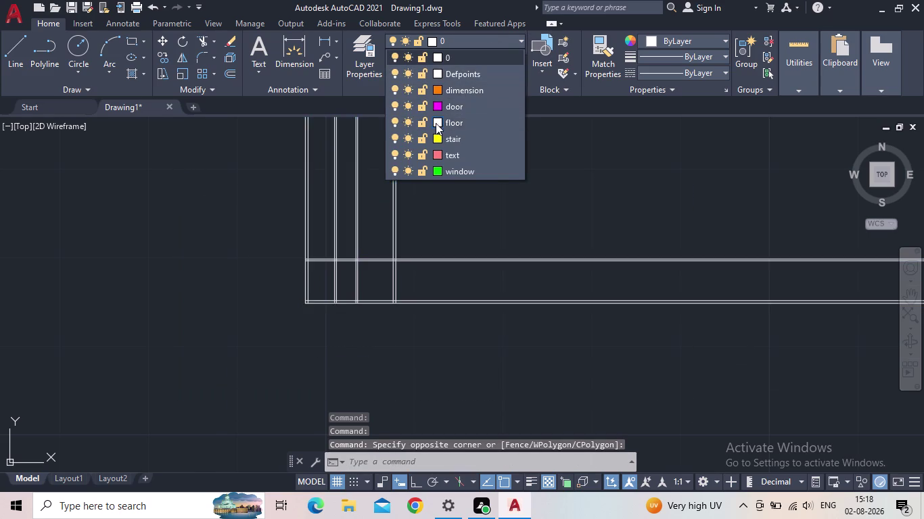
click(649, 359)
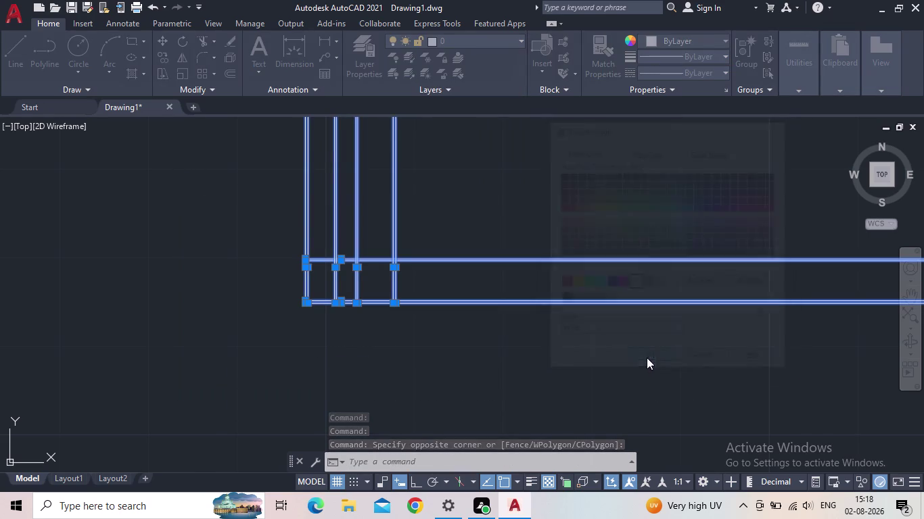
key(Escape)
Recentre the floor plan and set stair as the current layer.
middle_drag(436, 299, 430, 265)
scroll(up, 3)
middle_drag(383, 243, 384, 248)
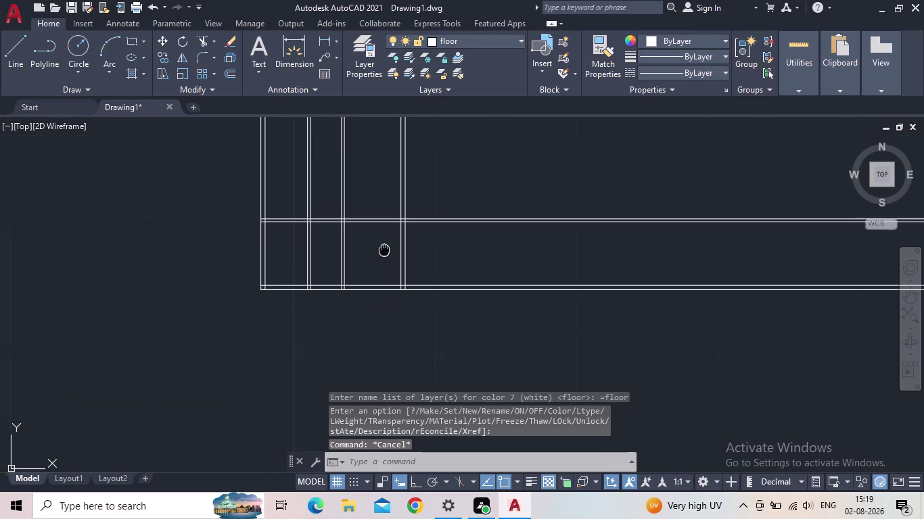
middle_drag(384, 249, 390, 265)
click(357, 73)
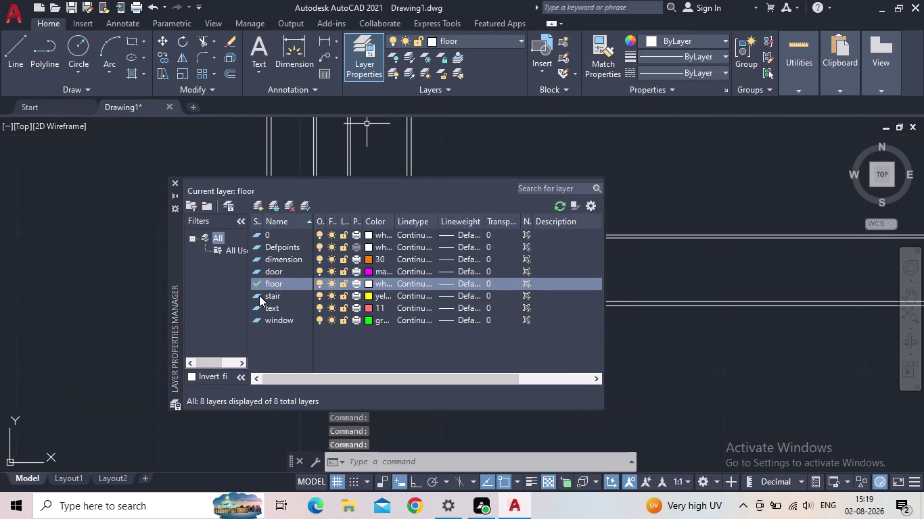
double_click(259, 295)
click(173, 182)
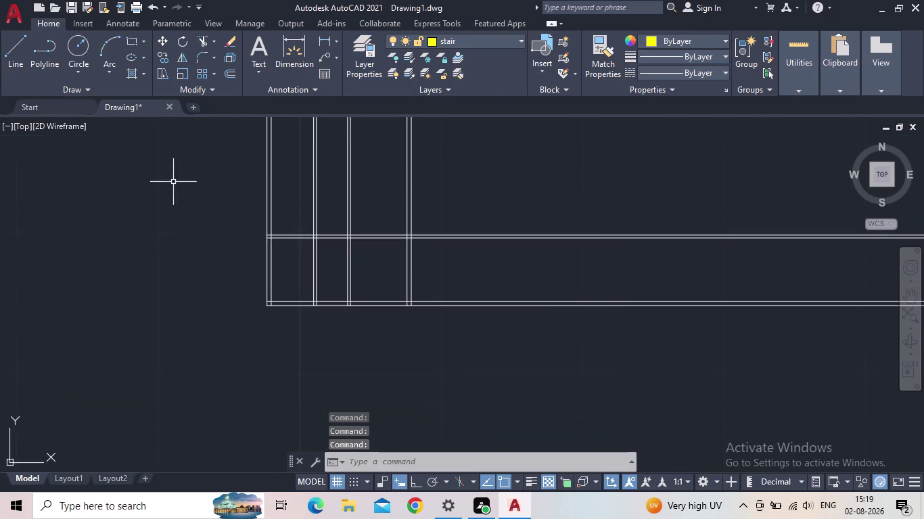
Zoom and pan in on the stairwell at the bottom of the floor plan.
scroll(down, 3)
middle_drag(249, 248, 244, 305)
scroll(up, 3)
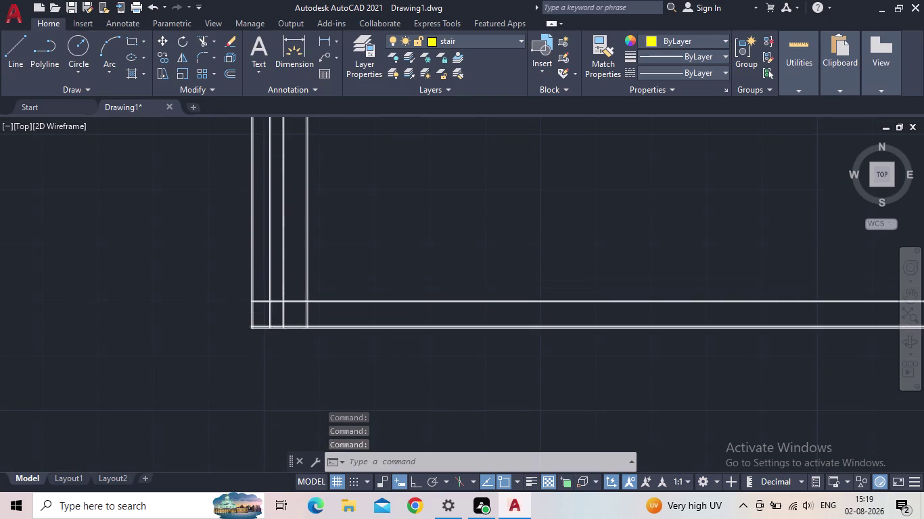
scroll(up, 3)
scroll(up, 3)
middle_drag(276, 292, 316, 248)
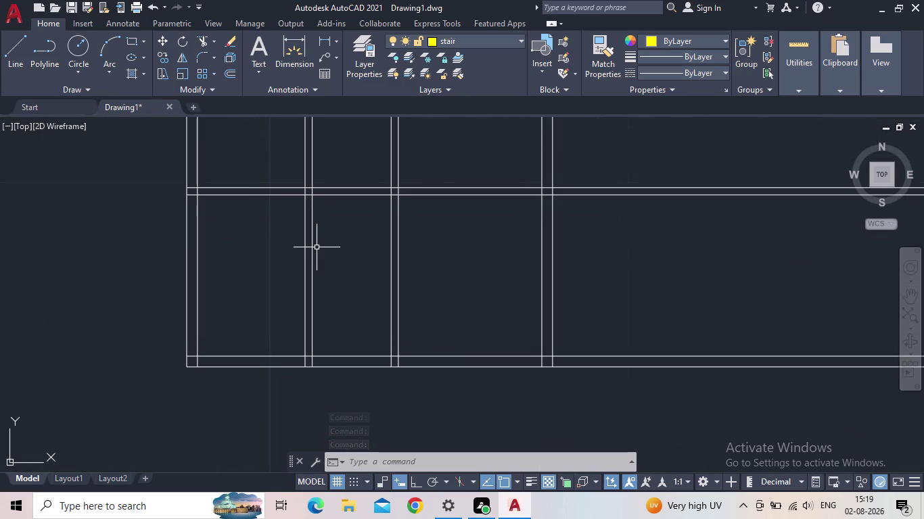
scroll(up, 3)
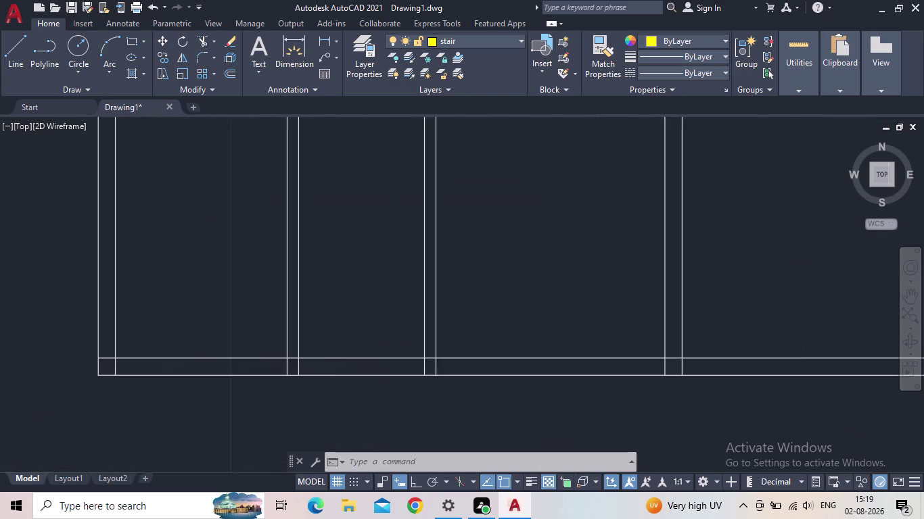
Draw a yellow tread line between the stairwell's inner wall edges, then select it.
key(l)
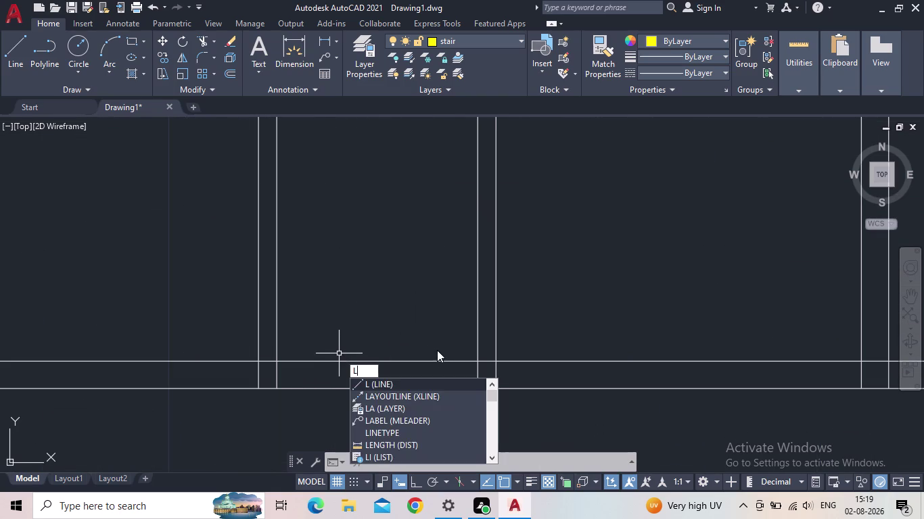
key(Return)
click(277, 363)
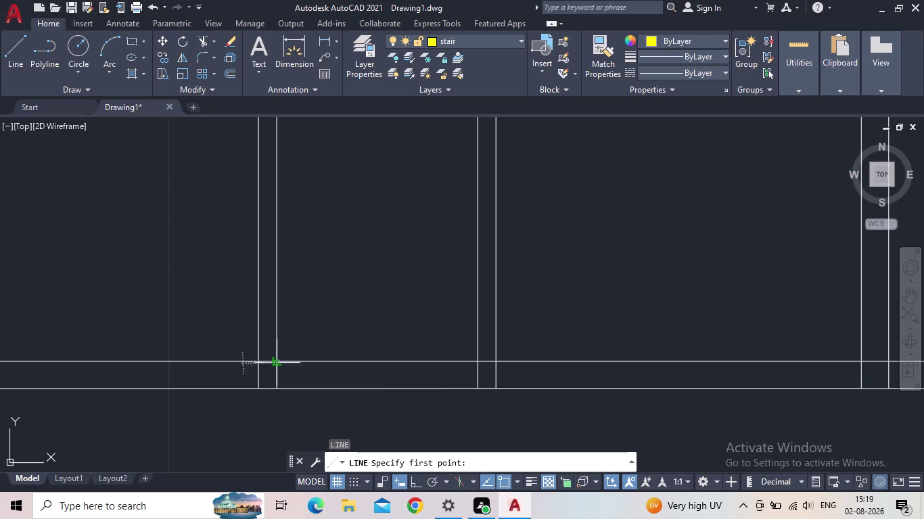
click(481, 362)
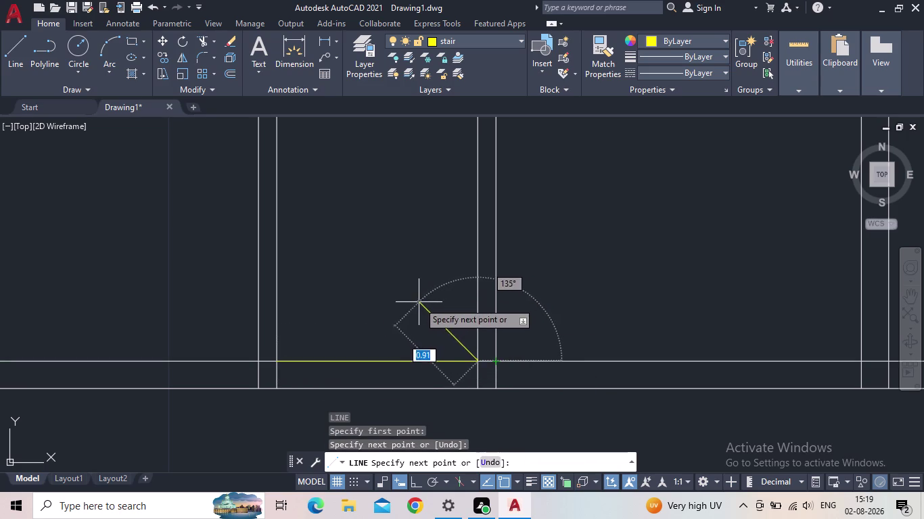
key(Escape)
scroll(down, 3)
middle_click(427, 304)
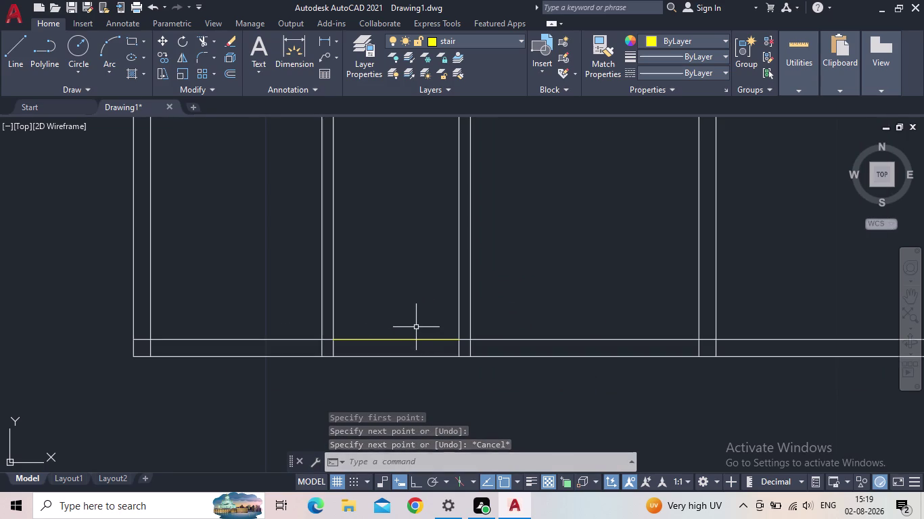
middle_drag(424, 319, 435, 291)
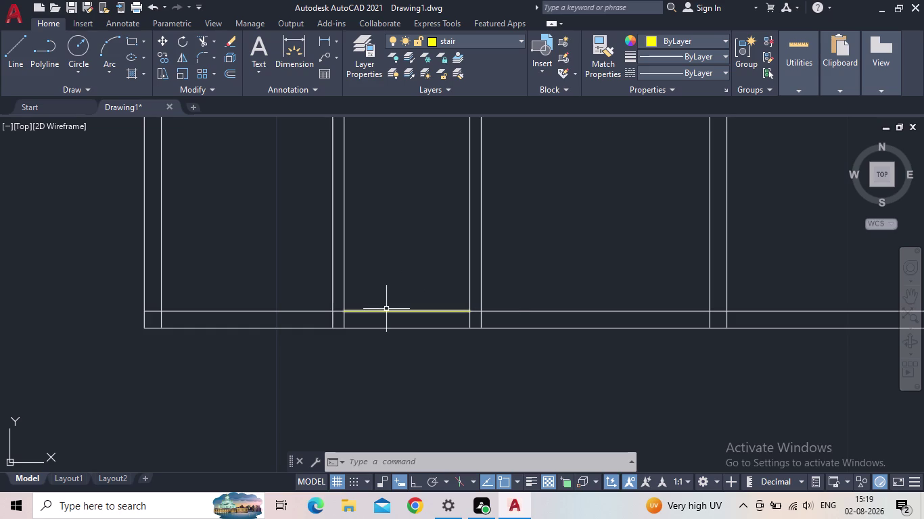
scroll(up, 3)
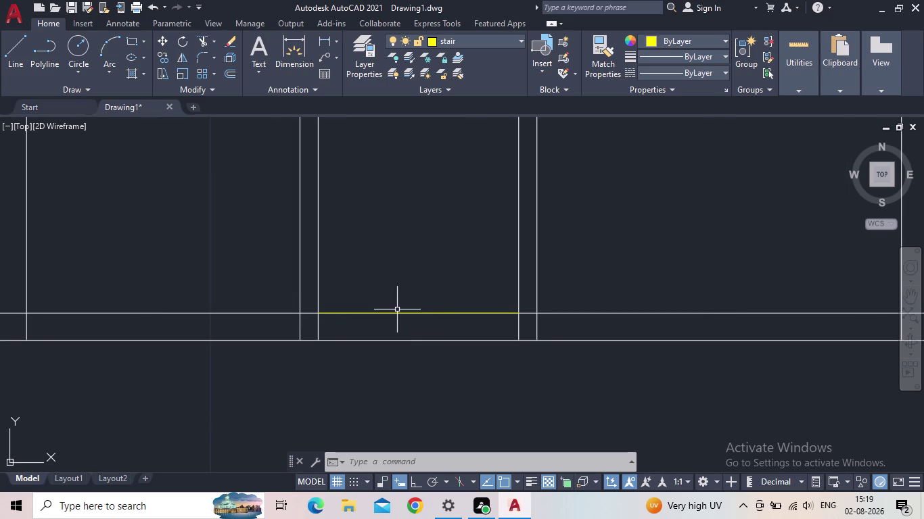
click(397, 315)
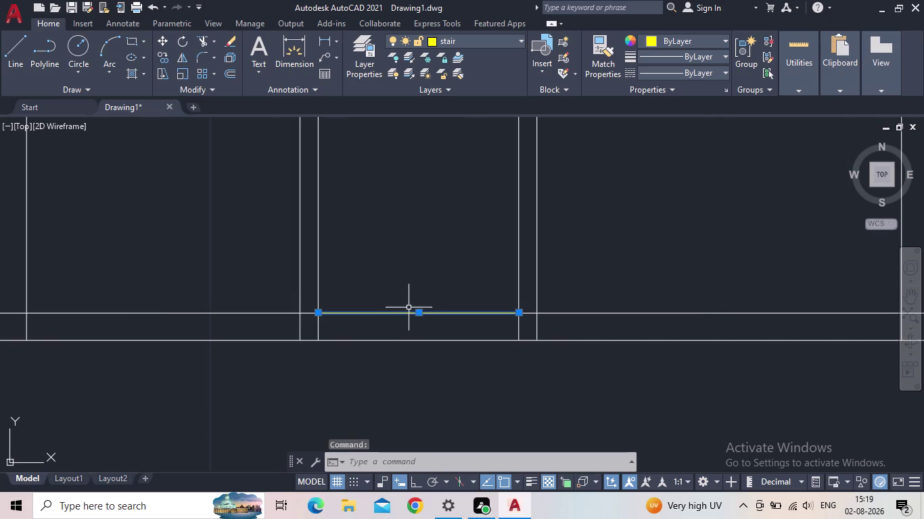
Offset the bottom tread by 0.30 in Multiple mode, placing the first few treads above.
key(o)
key(Return)
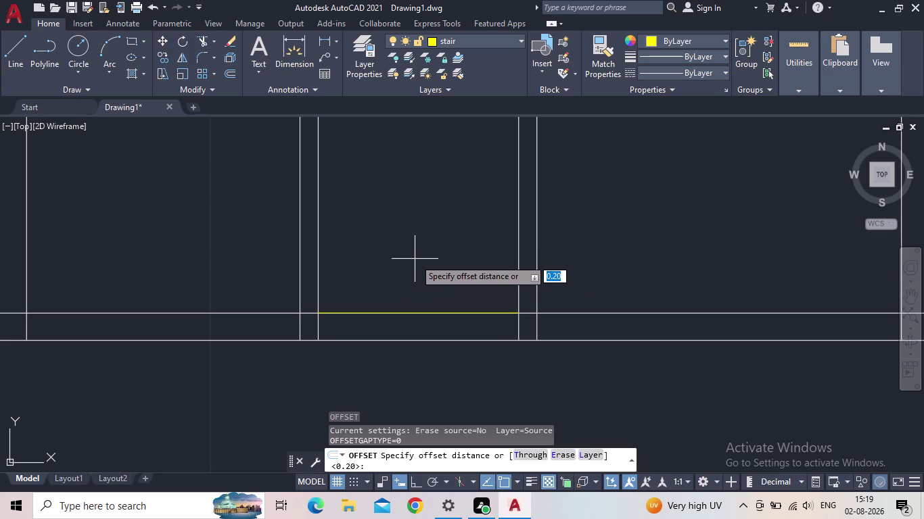
text(0.30)
key(Return)
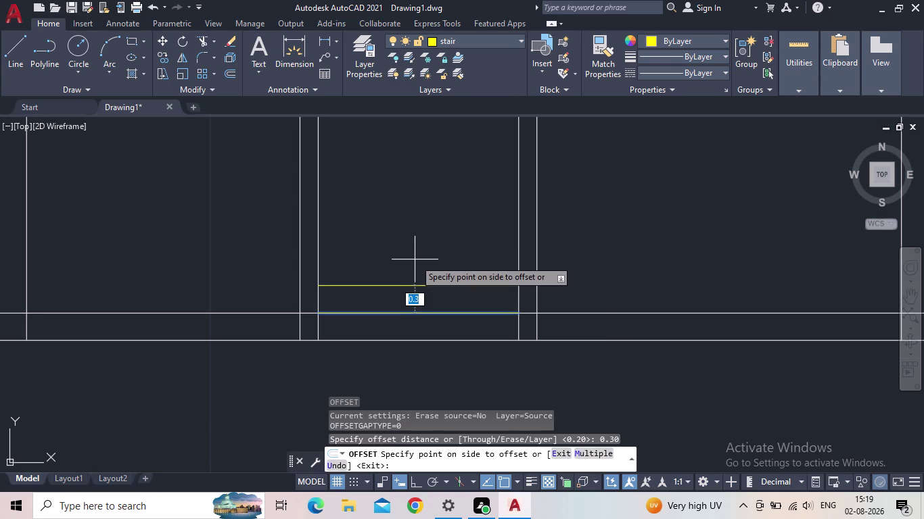
click(595, 451)
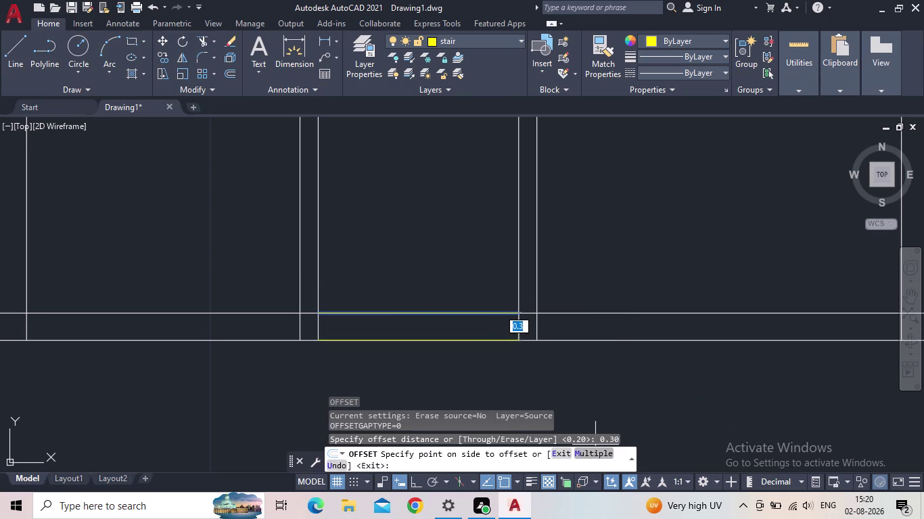
double_click(437, 267)
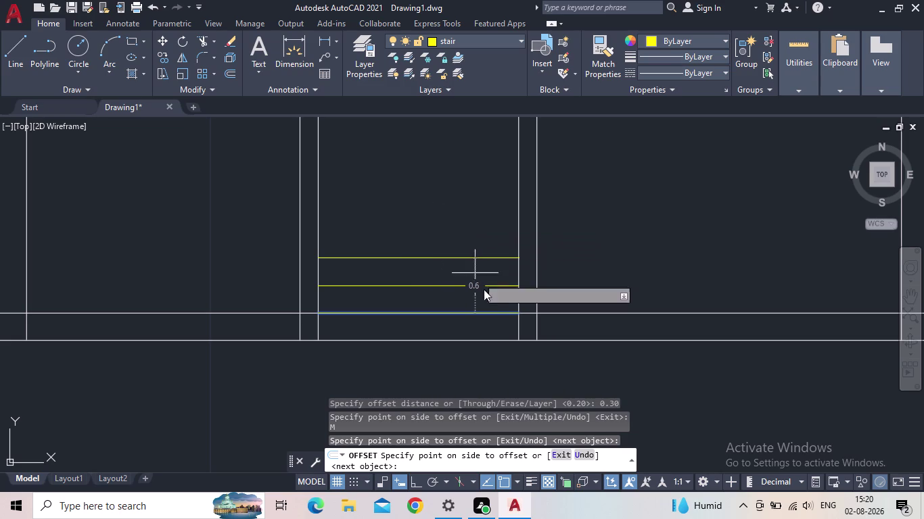
click(453, 253)
click(443, 184)
click(449, 170)
Continue stacking 0.30 tread copies up the rest of the stairwell, then end the offset.
middle_drag(448, 170, 484, 267)
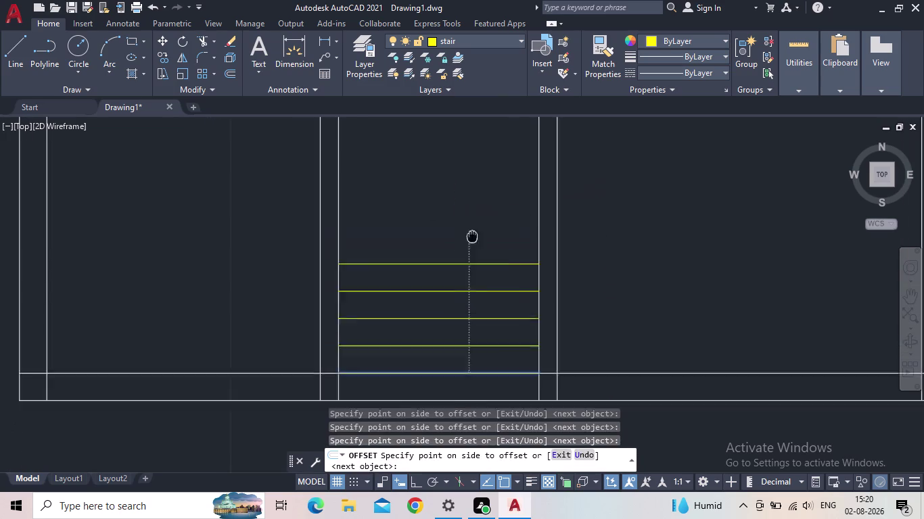
middle_drag(484, 267, 500, 331)
click(499, 293)
click(495, 261)
click(501, 249)
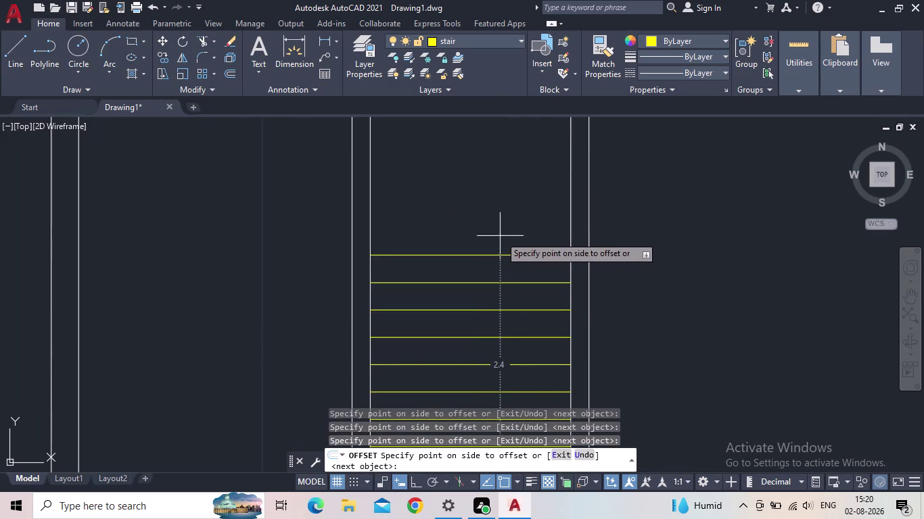
click(498, 226)
click(499, 198)
click(501, 165)
middle_drag(504, 174, 514, 204)
scroll(down, 3)
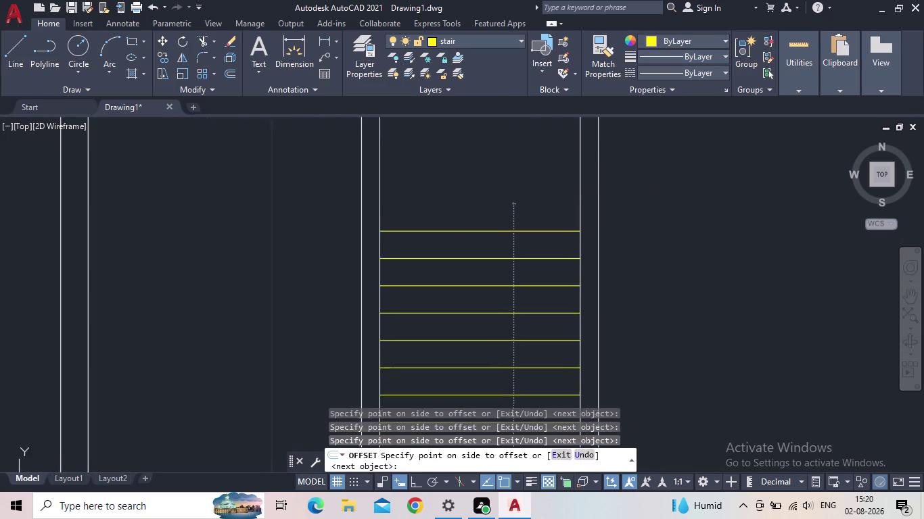
scroll(down, 3)
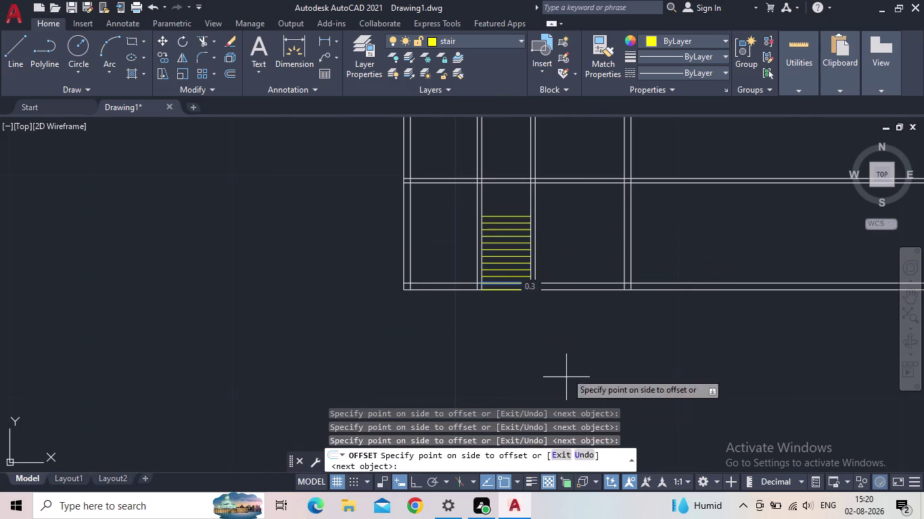
click(501, 202)
key(Escape)
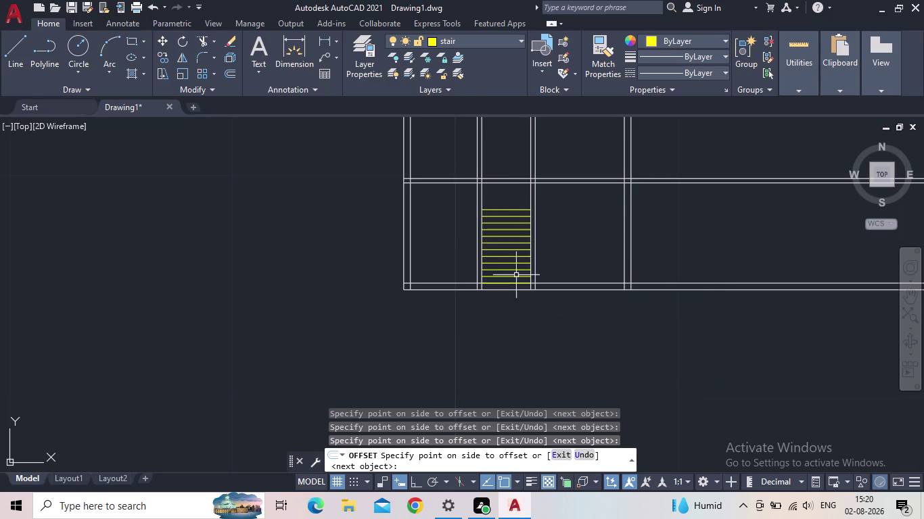
Zoom in and select tread lines in the finished stair.
scroll(up, 3)
scroll(up, 3)
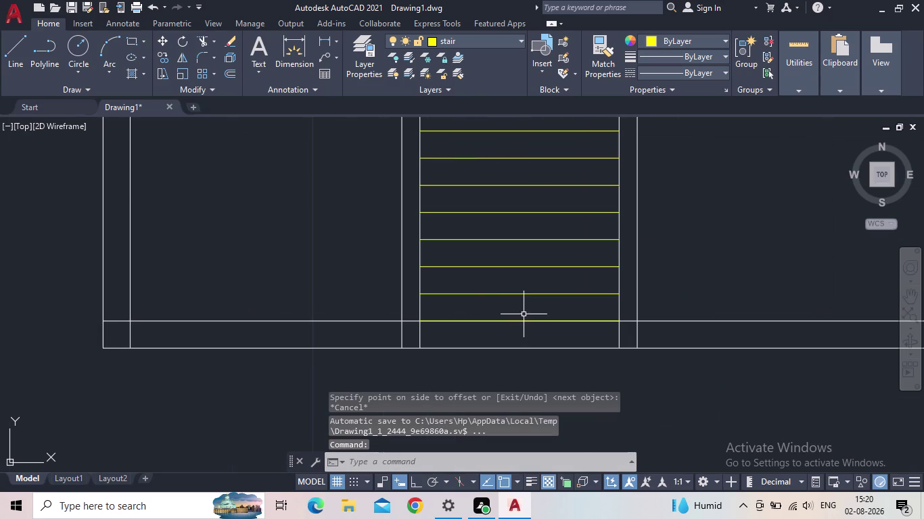
click(523, 313)
click(518, 287)
Clear the tread selection and pan along the stair treads.
click(527, 312)
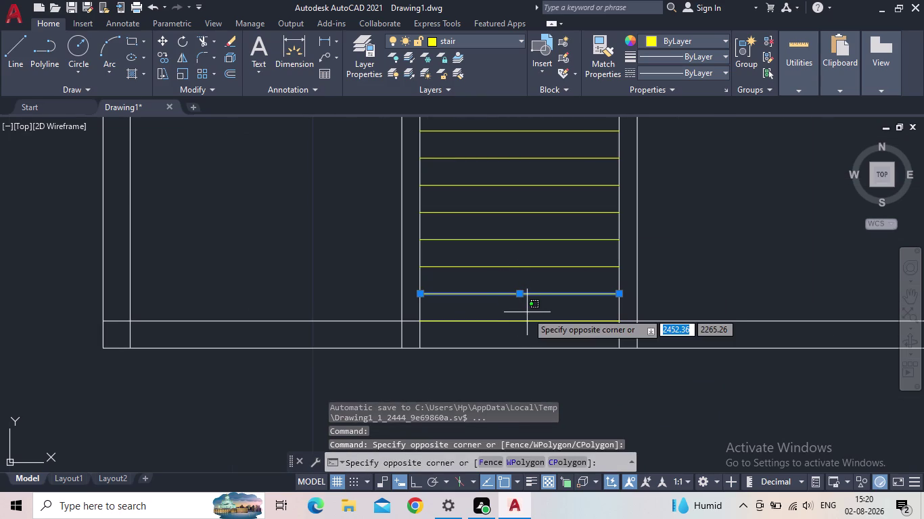
key(Escape)
key(Escape)
scroll(up, 3)
middle_drag(490, 305, 483, 341)
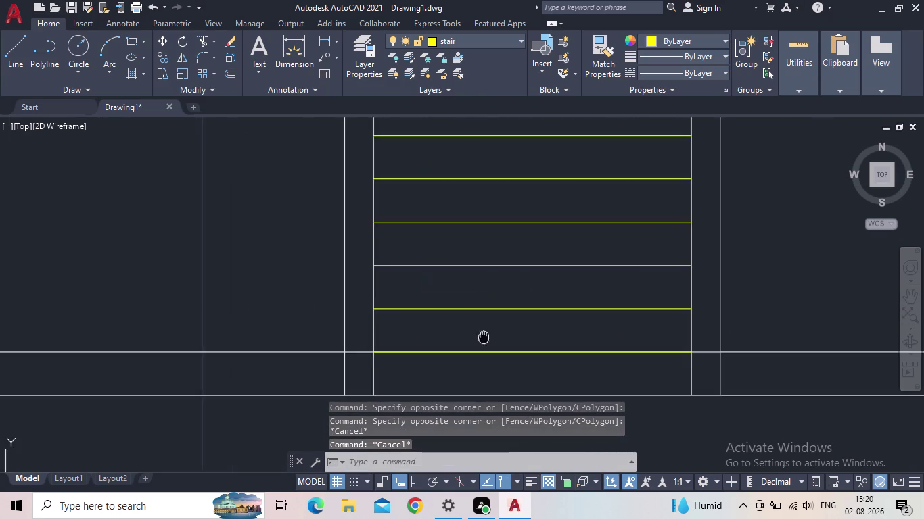
middle_drag(483, 341, 472, 385)
scroll(down, 3)
scroll(down, 3)
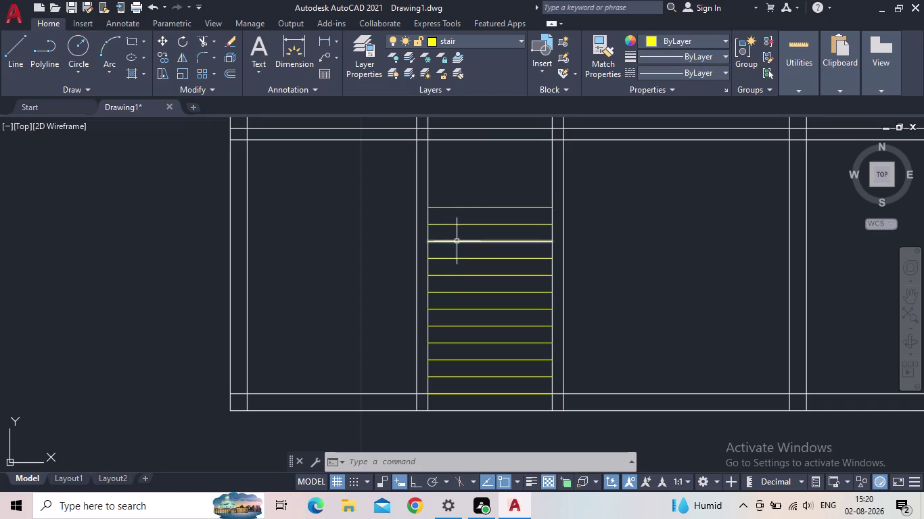
middle_drag(461, 262, 474, 226)
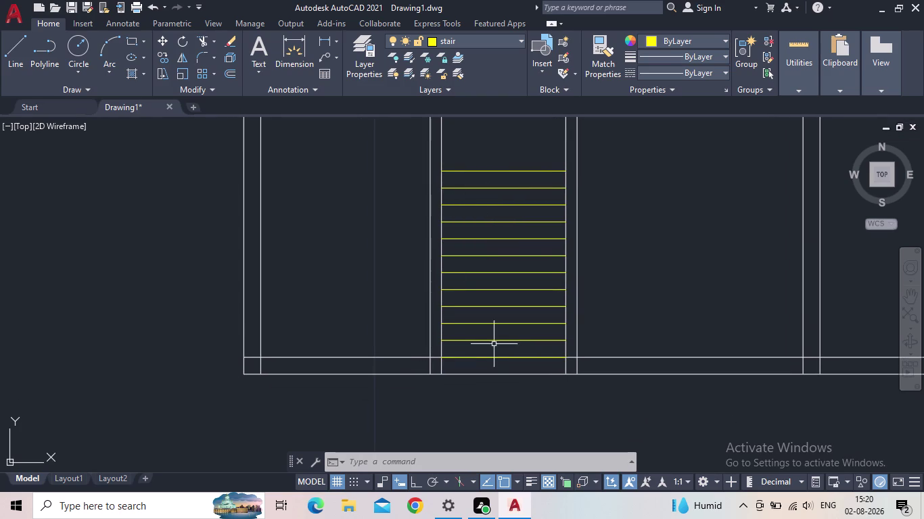
middle_drag(504, 355, 514, 339)
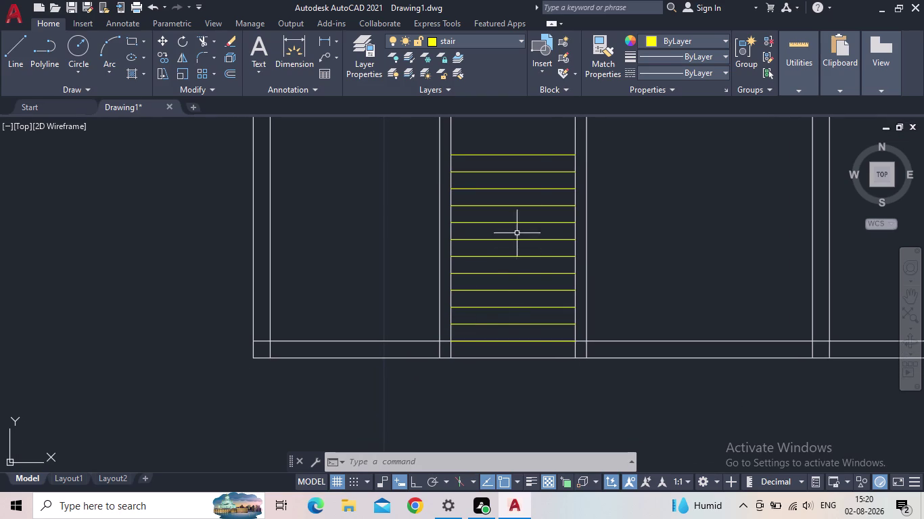
Center the stair treads in view and start the rectangle command.
click(513, 154)
middle_drag(512, 234, 510, 234)
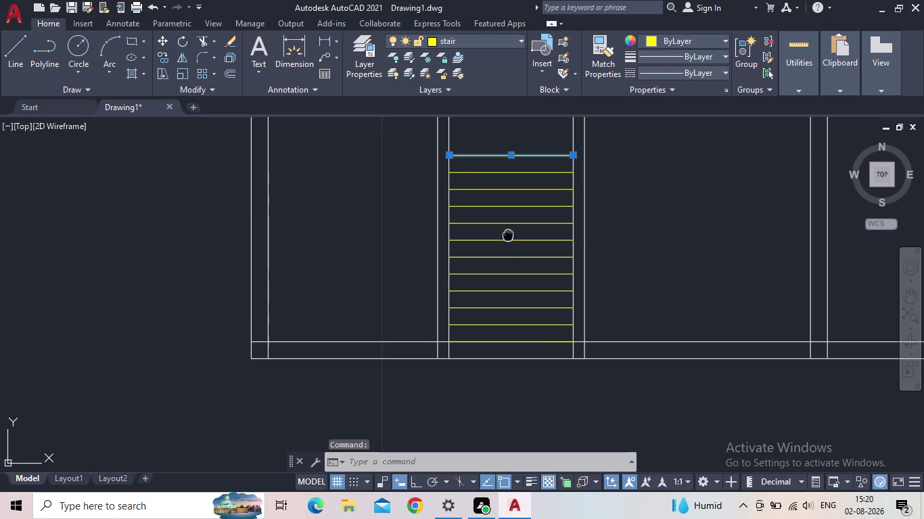
middle_drag(510, 235, 447, 282)
scroll(up, 3)
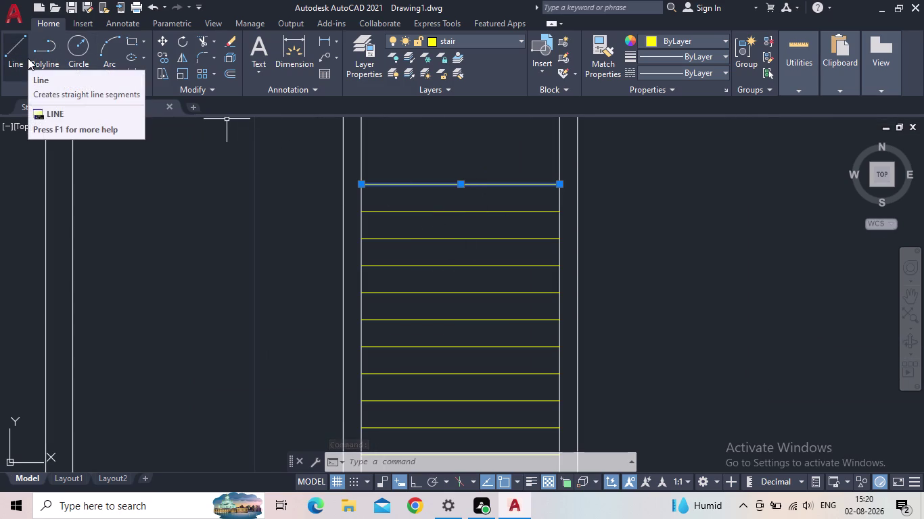
click(133, 42)
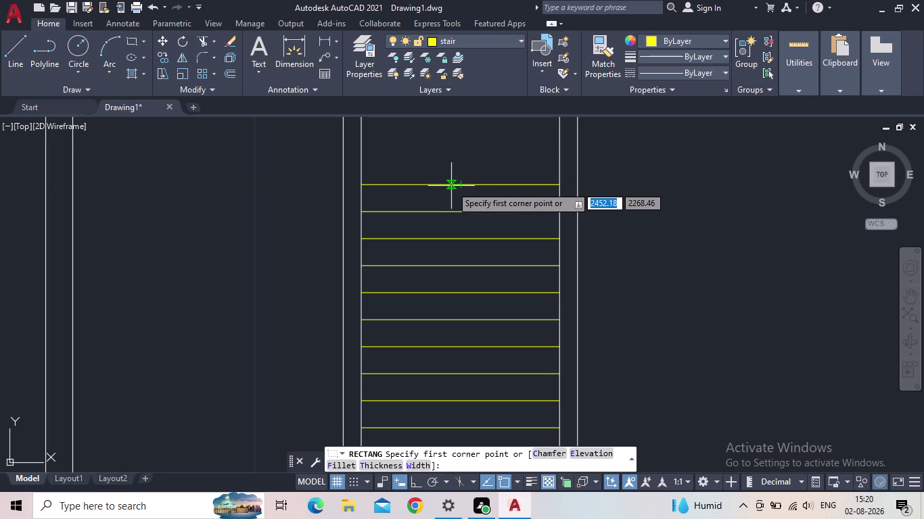
Draw a narrow handrail rectangle from near the top tread down to the bottom tread.
scroll(up, 3)
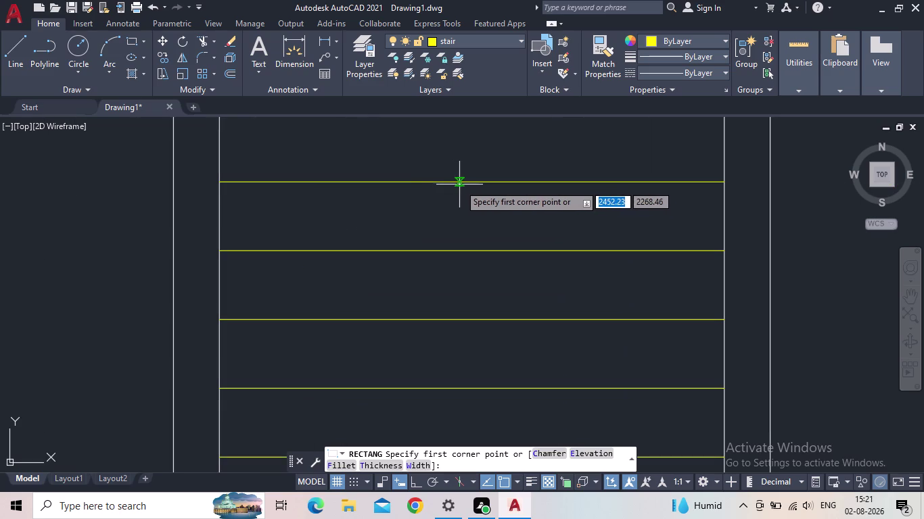
scroll(down, 3)
drag(469, 184, 469, 189)
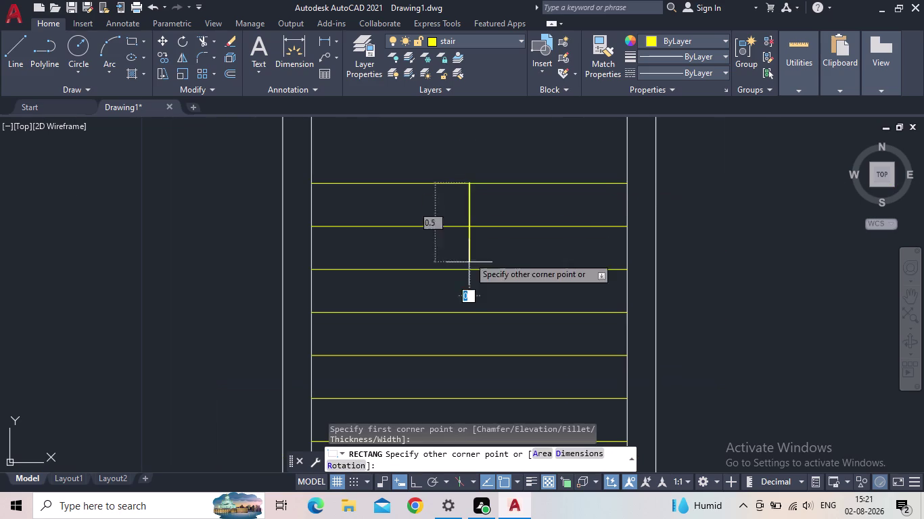
middle_drag(468, 281, 472, 174)
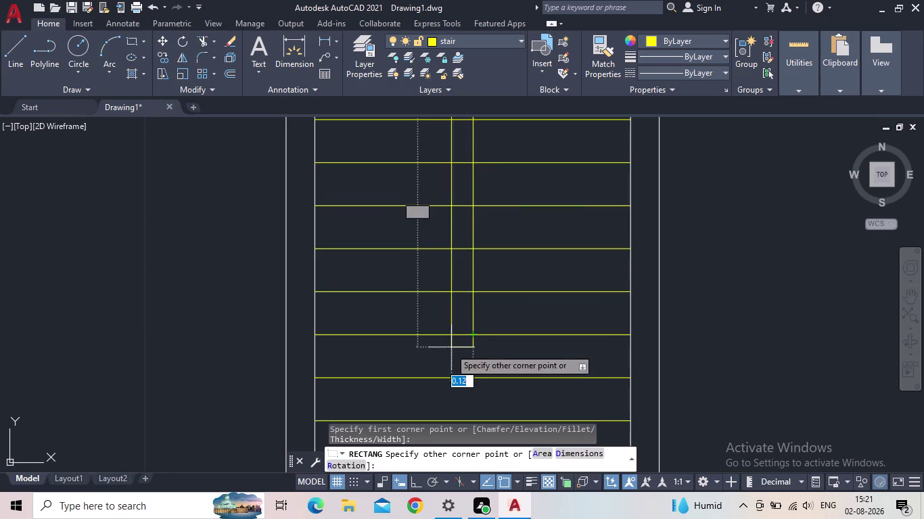
middle_drag(455, 360, 535, 296)
scroll(down, 3)
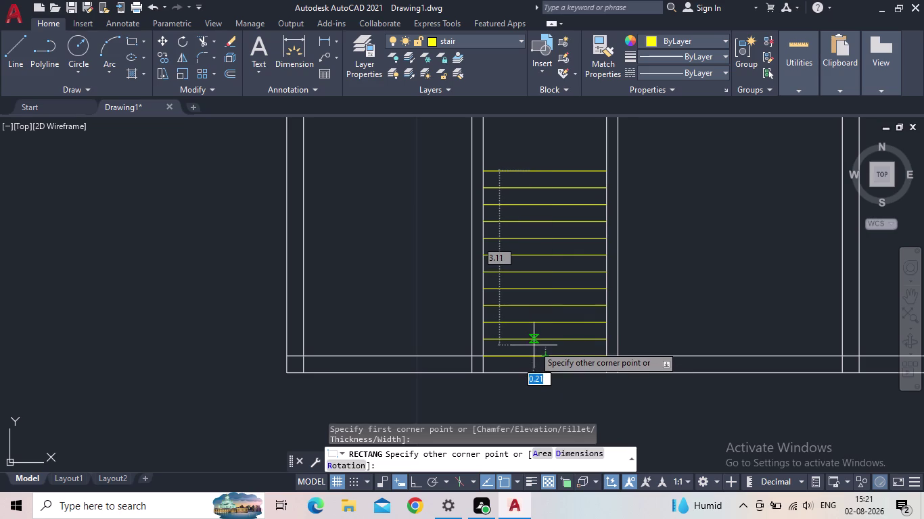
click(534, 345)
middle_drag(479, 345, 438, 370)
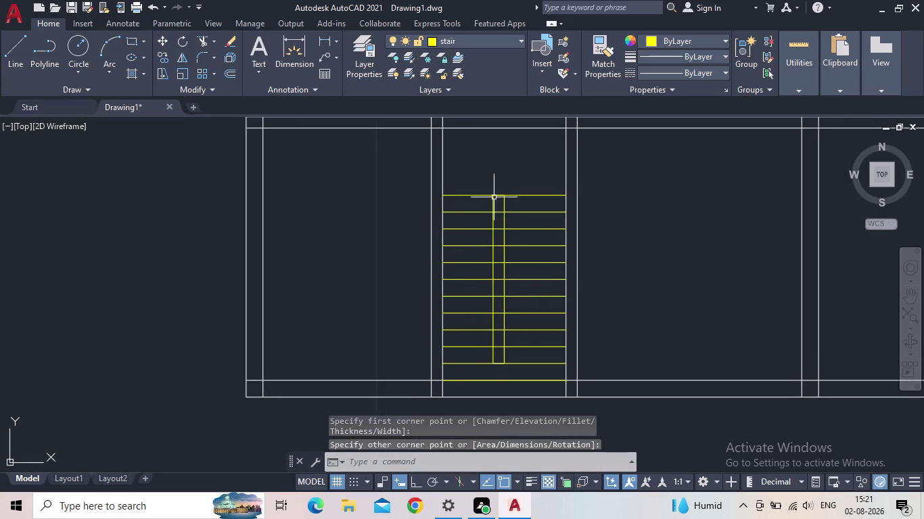
scroll(up, 3)
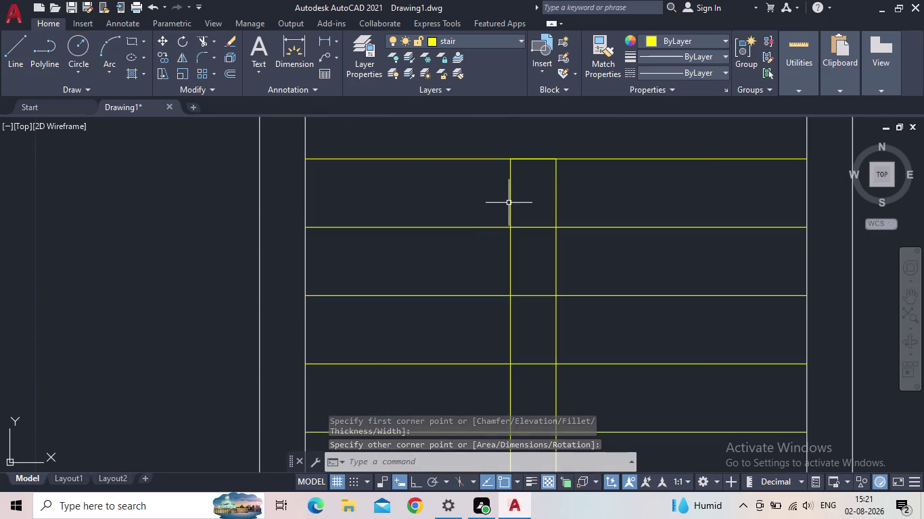
Move the rectangle so its top corner aligns with the top tread line.
click(510, 202)
scroll(up, 3)
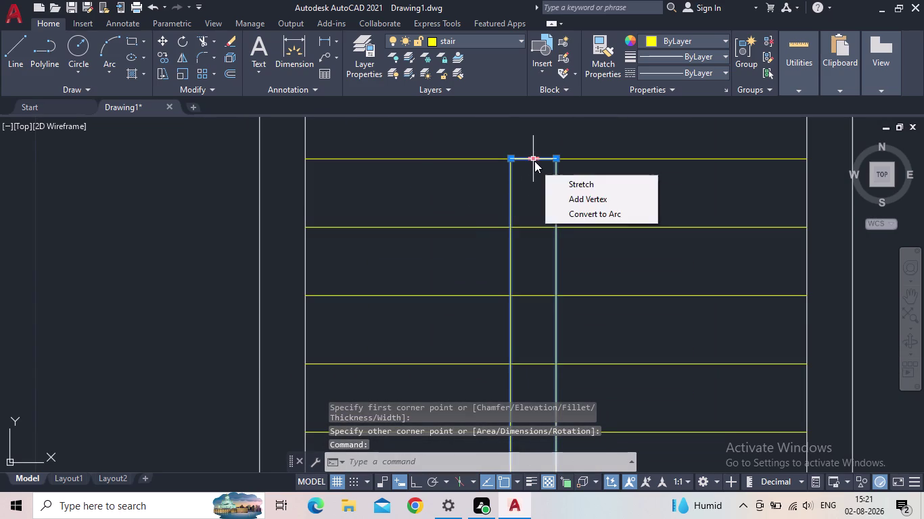
key(m)
key(Return)
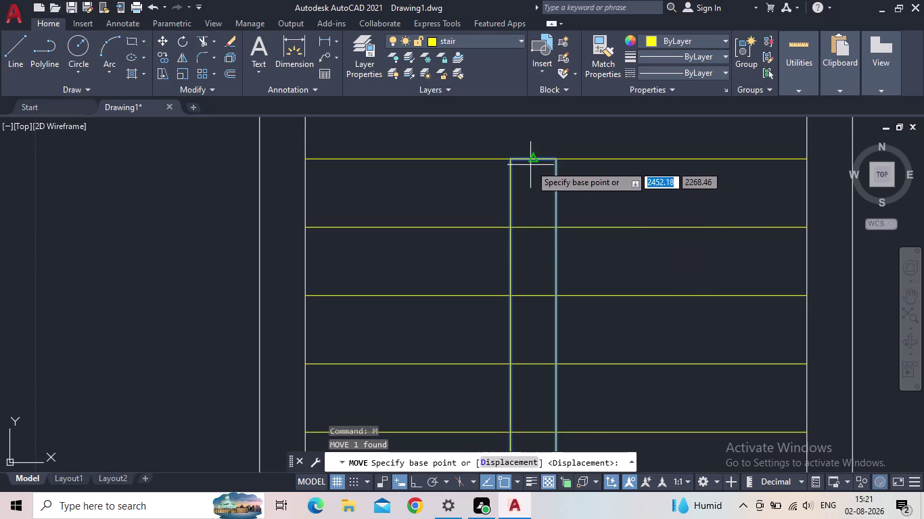
click(530, 163)
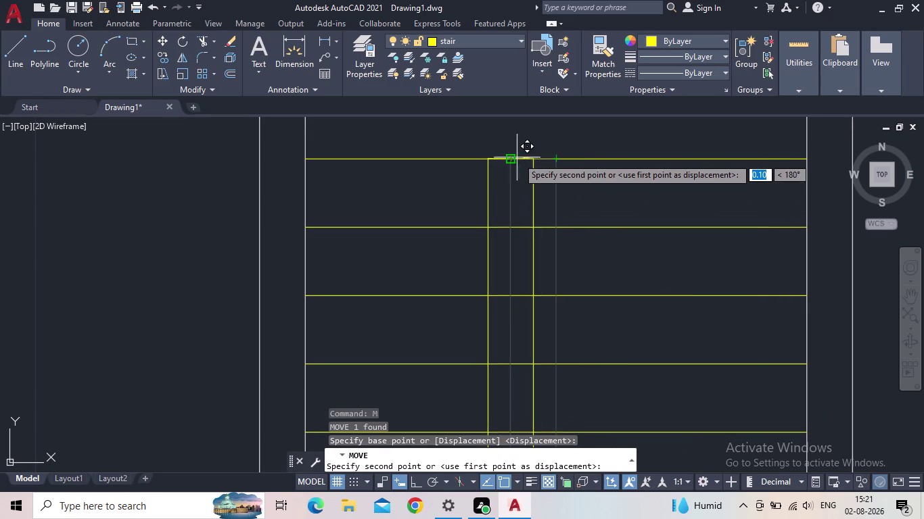
click(529, 158)
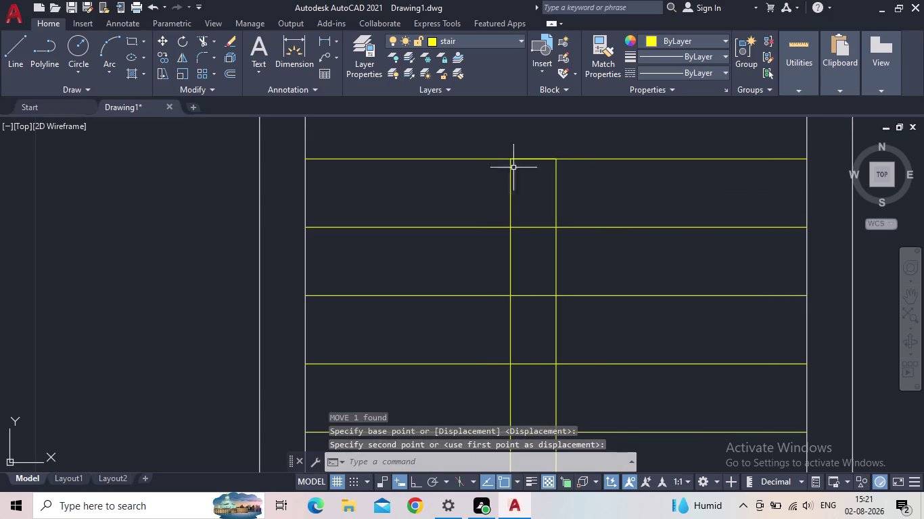
scroll(down, 3)
middle_drag(527, 212, 541, 159)
scroll(down, 3)
middle_drag(520, 208, 478, 265)
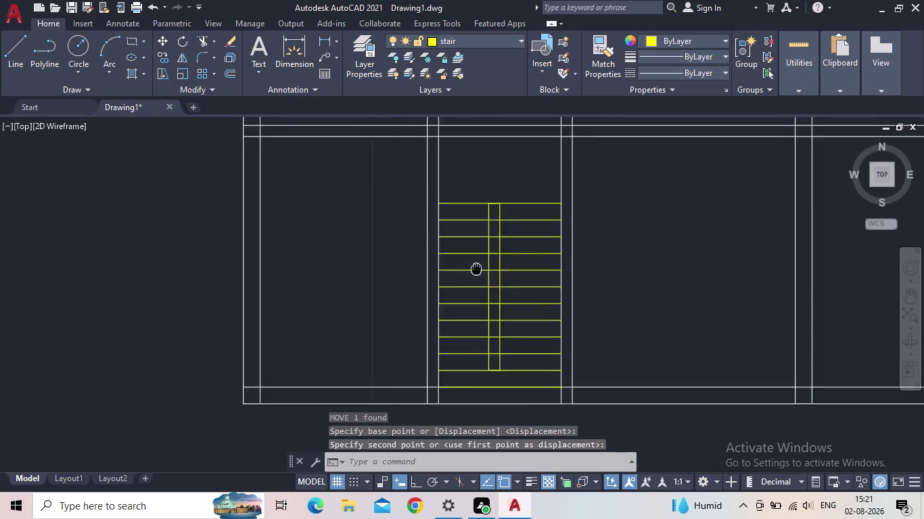
middle_drag(478, 266, 460, 277)
Trim away the tread segments inside the handrail rectangle using a TR fence down its middle.
key(Escape)
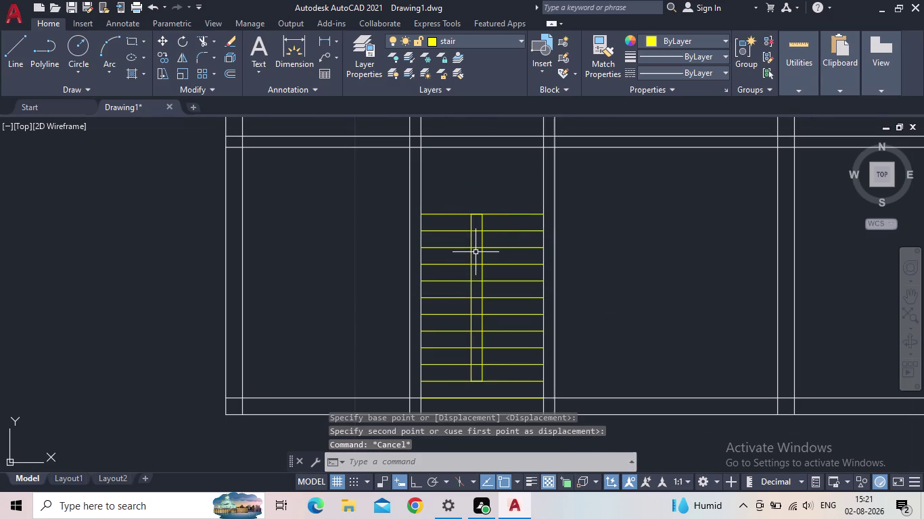
text(tr)
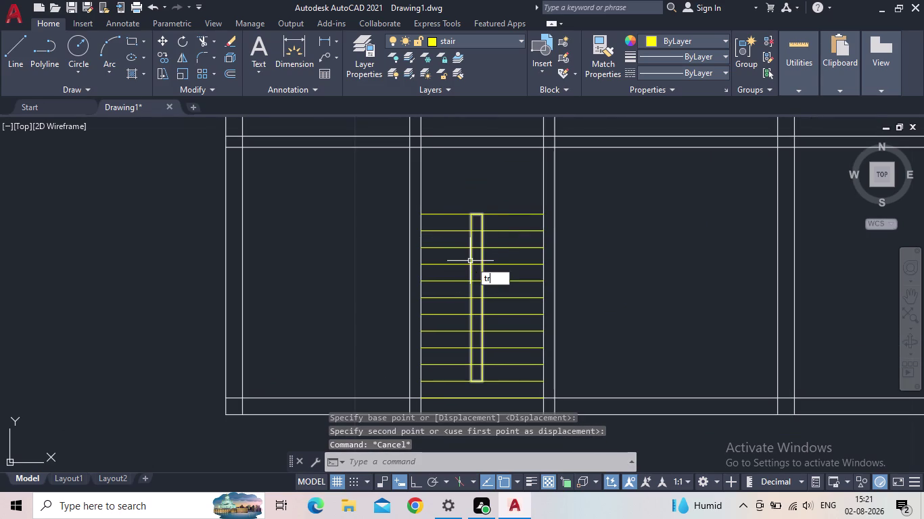
key(Return)
scroll(up, 3)
drag(480, 205, 481, 214)
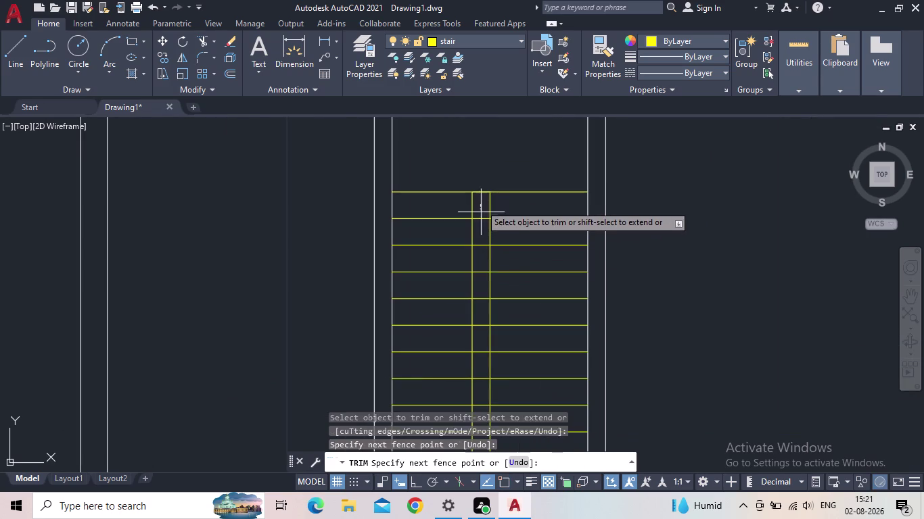
middle_drag(482, 298, 503, 149)
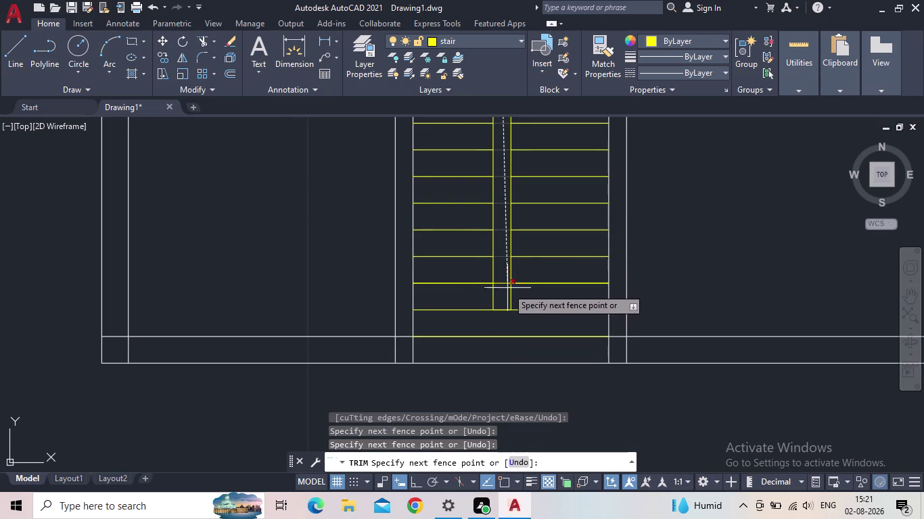
click(505, 294)
scroll(down, 3)
middle_drag(497, 284, 488, 334)
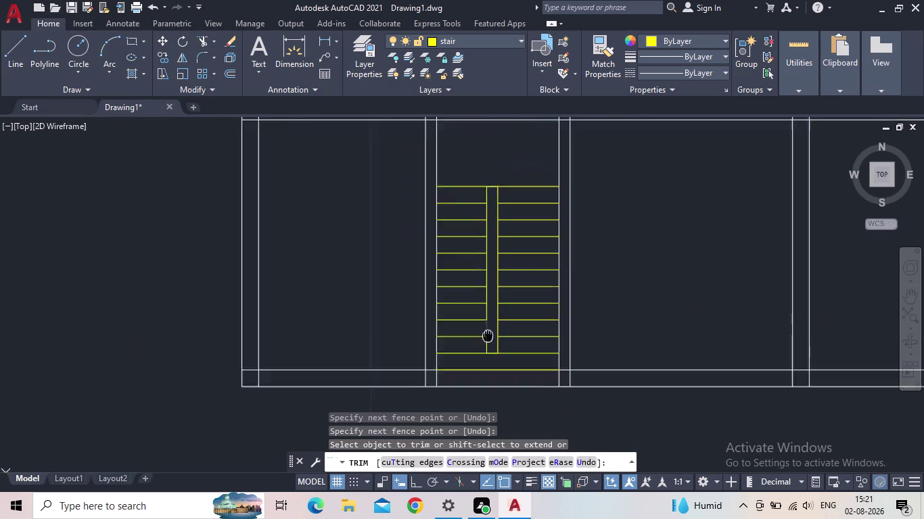
middle_drag(488, 335, 465, 373)
key(Escape)
scroll(up, 3)
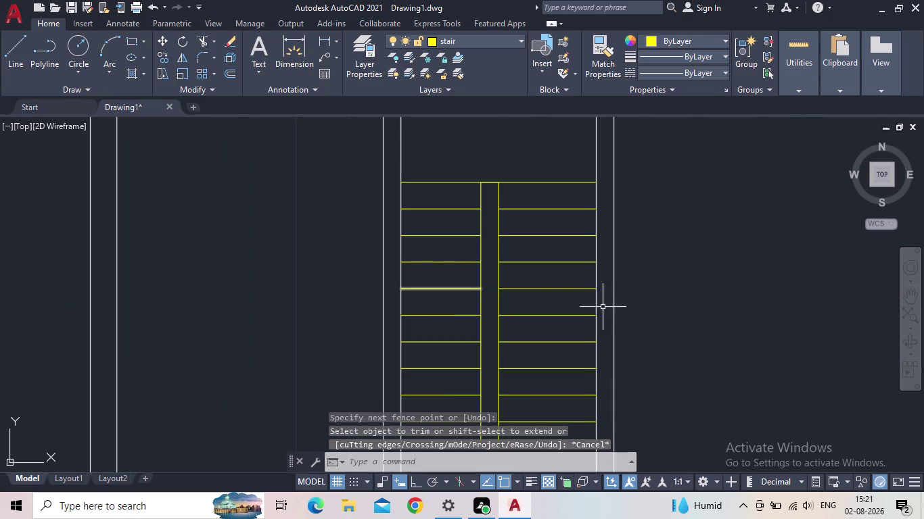
Offset the handrail rectangle by 0.20, then cancel before placing the copy.
key(o)
key(Return)
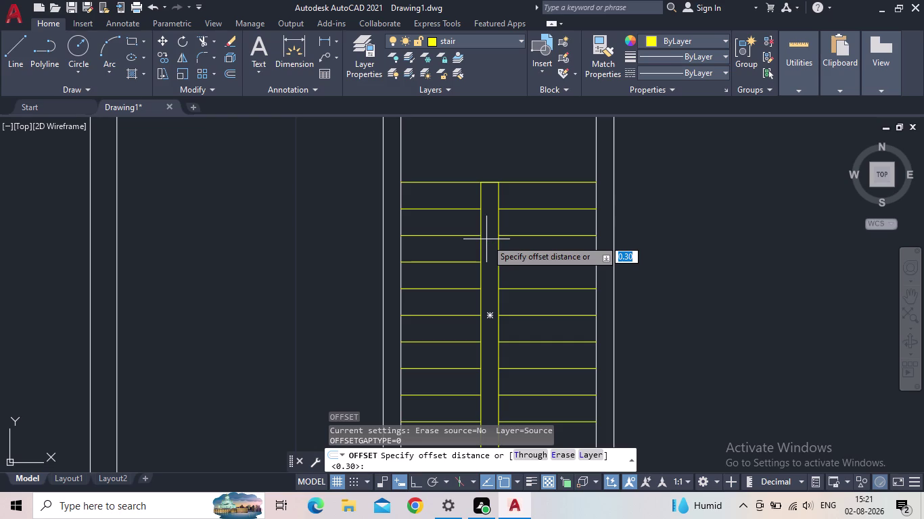
text(0.)
text(20)
key(Return)
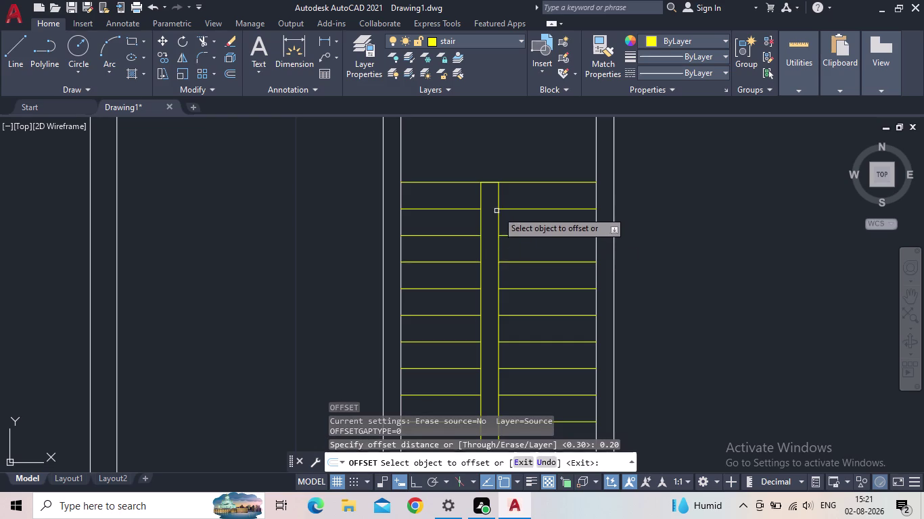
click(498, 199)
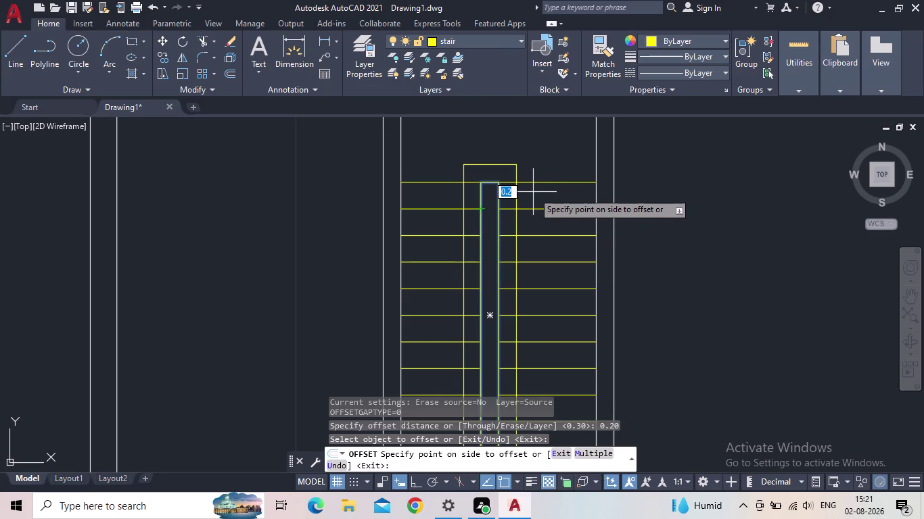
scroll(down, 3)
middle_drag(523, 196, 536, 179)
scroll(down, 3)
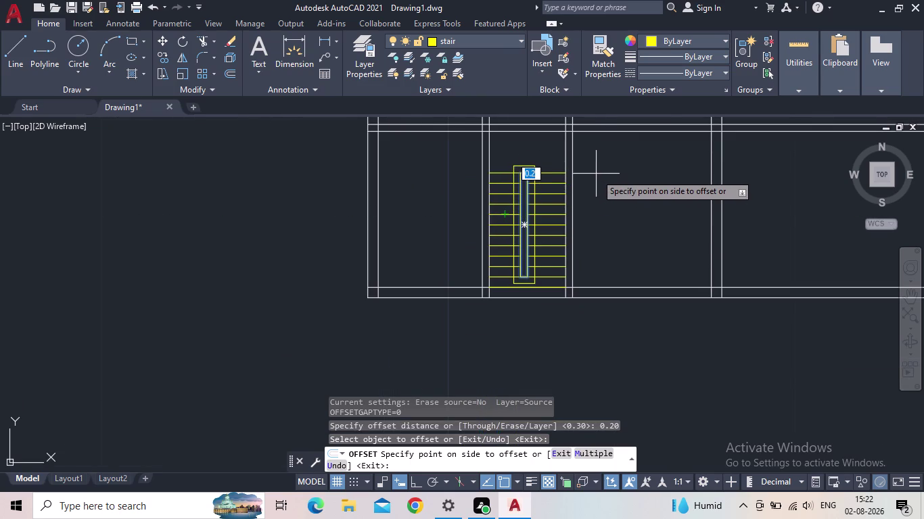
key(Escape)
middle_drag(572, 181, 524, 241)
scroll(up, 3)
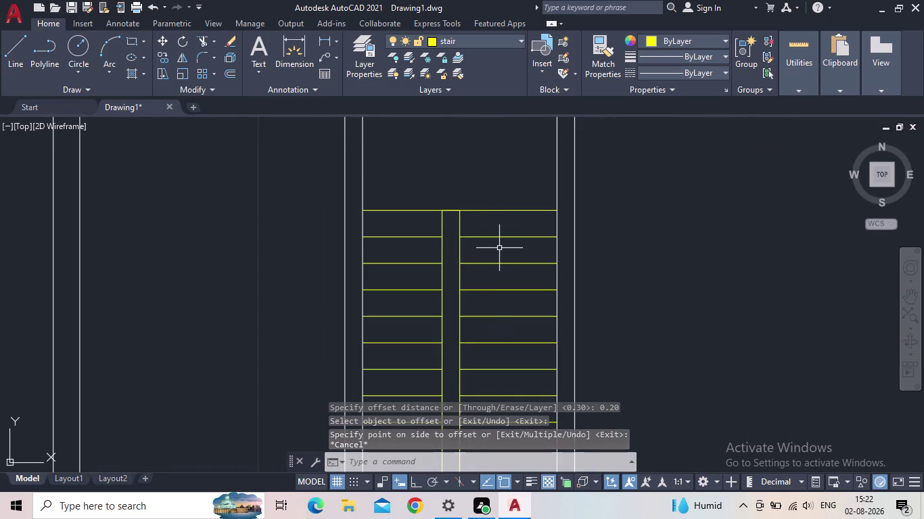
Restart OFFSET and begin typing a new offset distance.
key(o)
key(Return)
text(0)
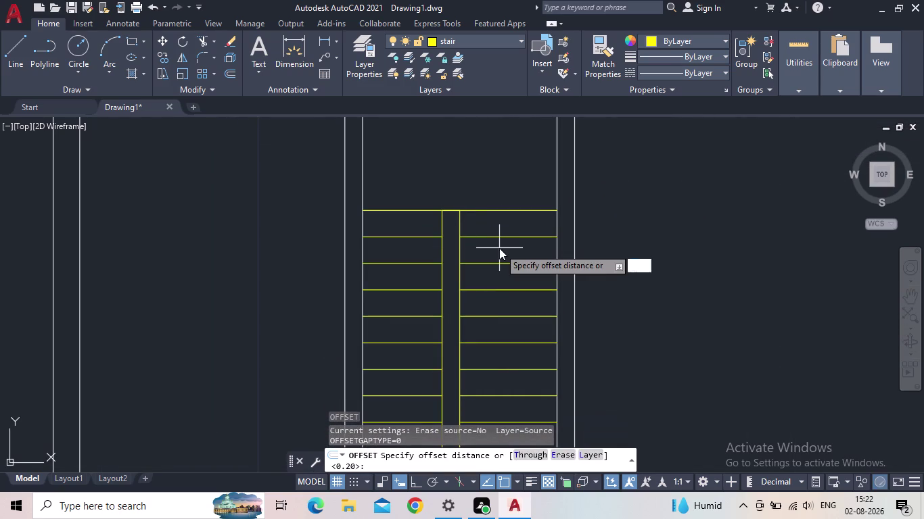
text(.)
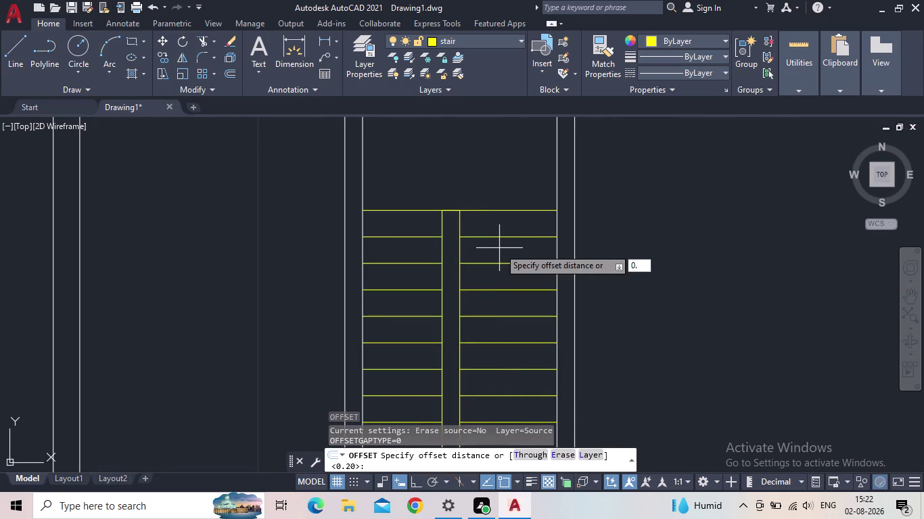